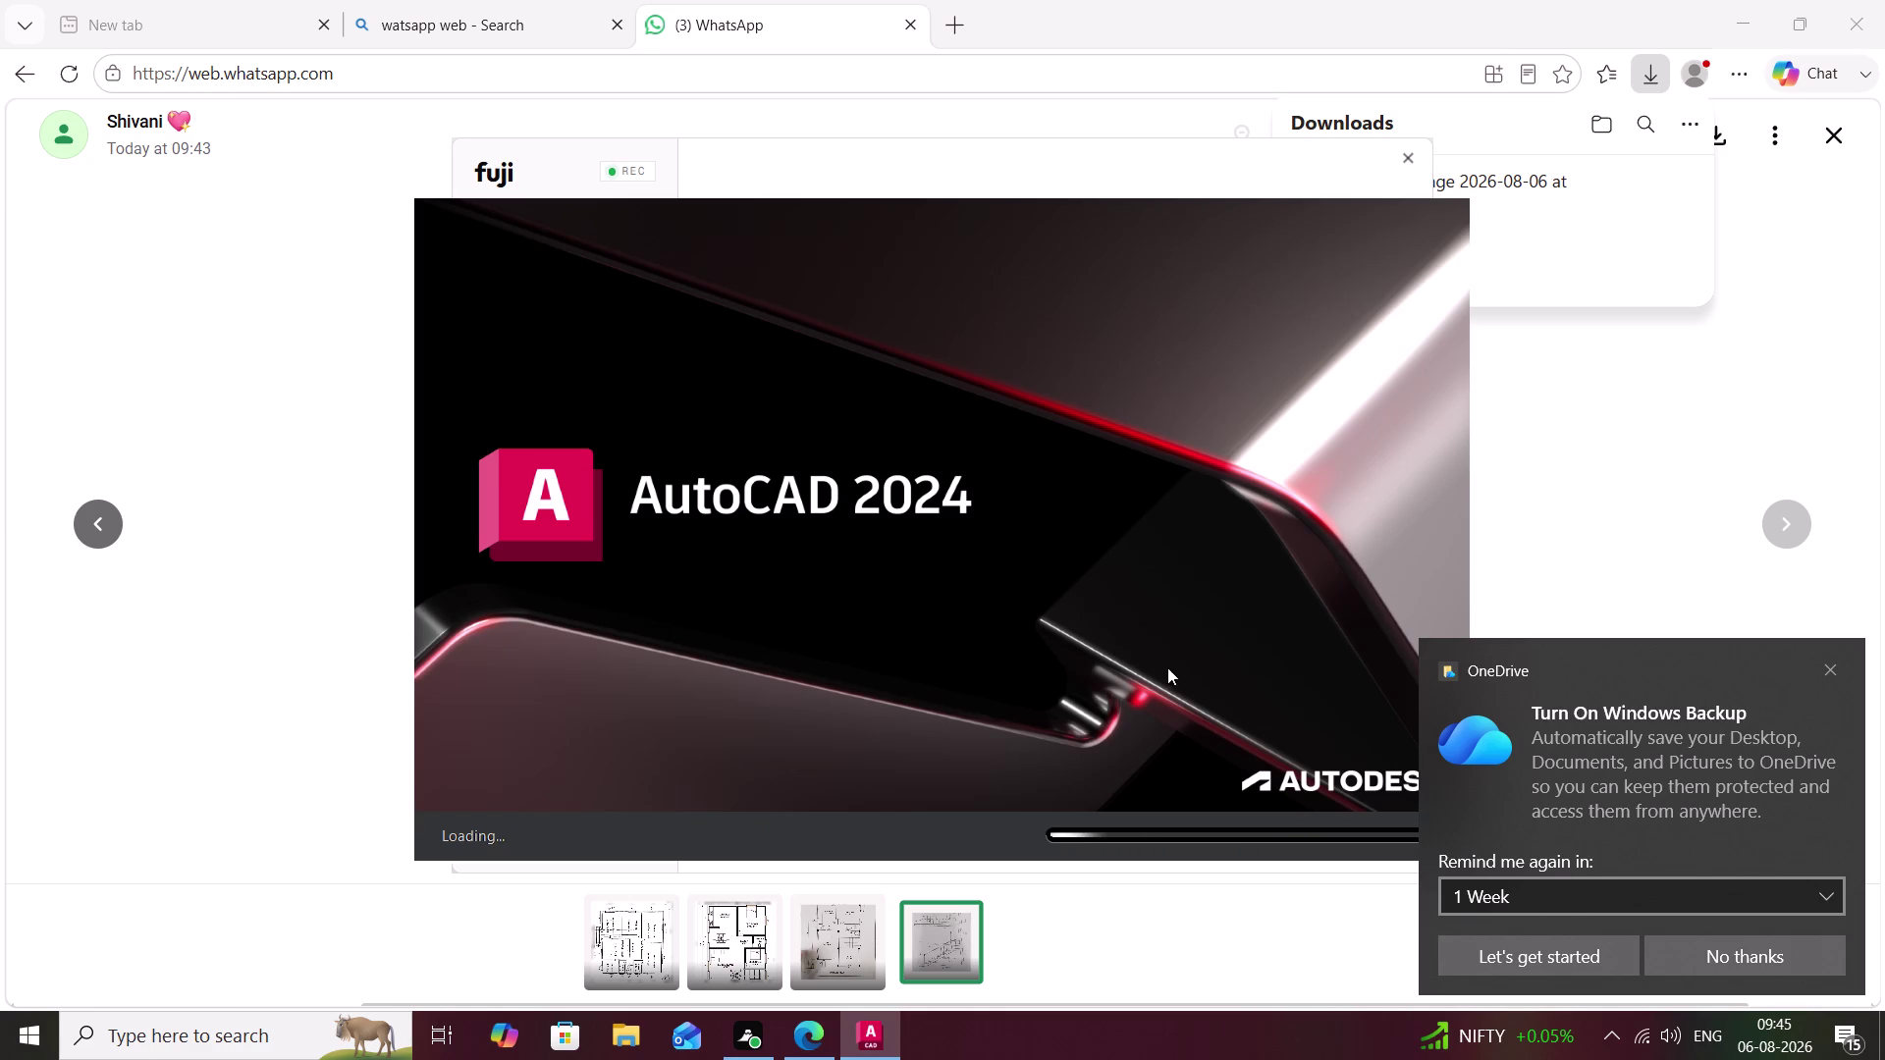
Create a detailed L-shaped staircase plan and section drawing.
Launch AutoCAD 2024 and start a new blank drawing from the Start page.
click(1830, 668)
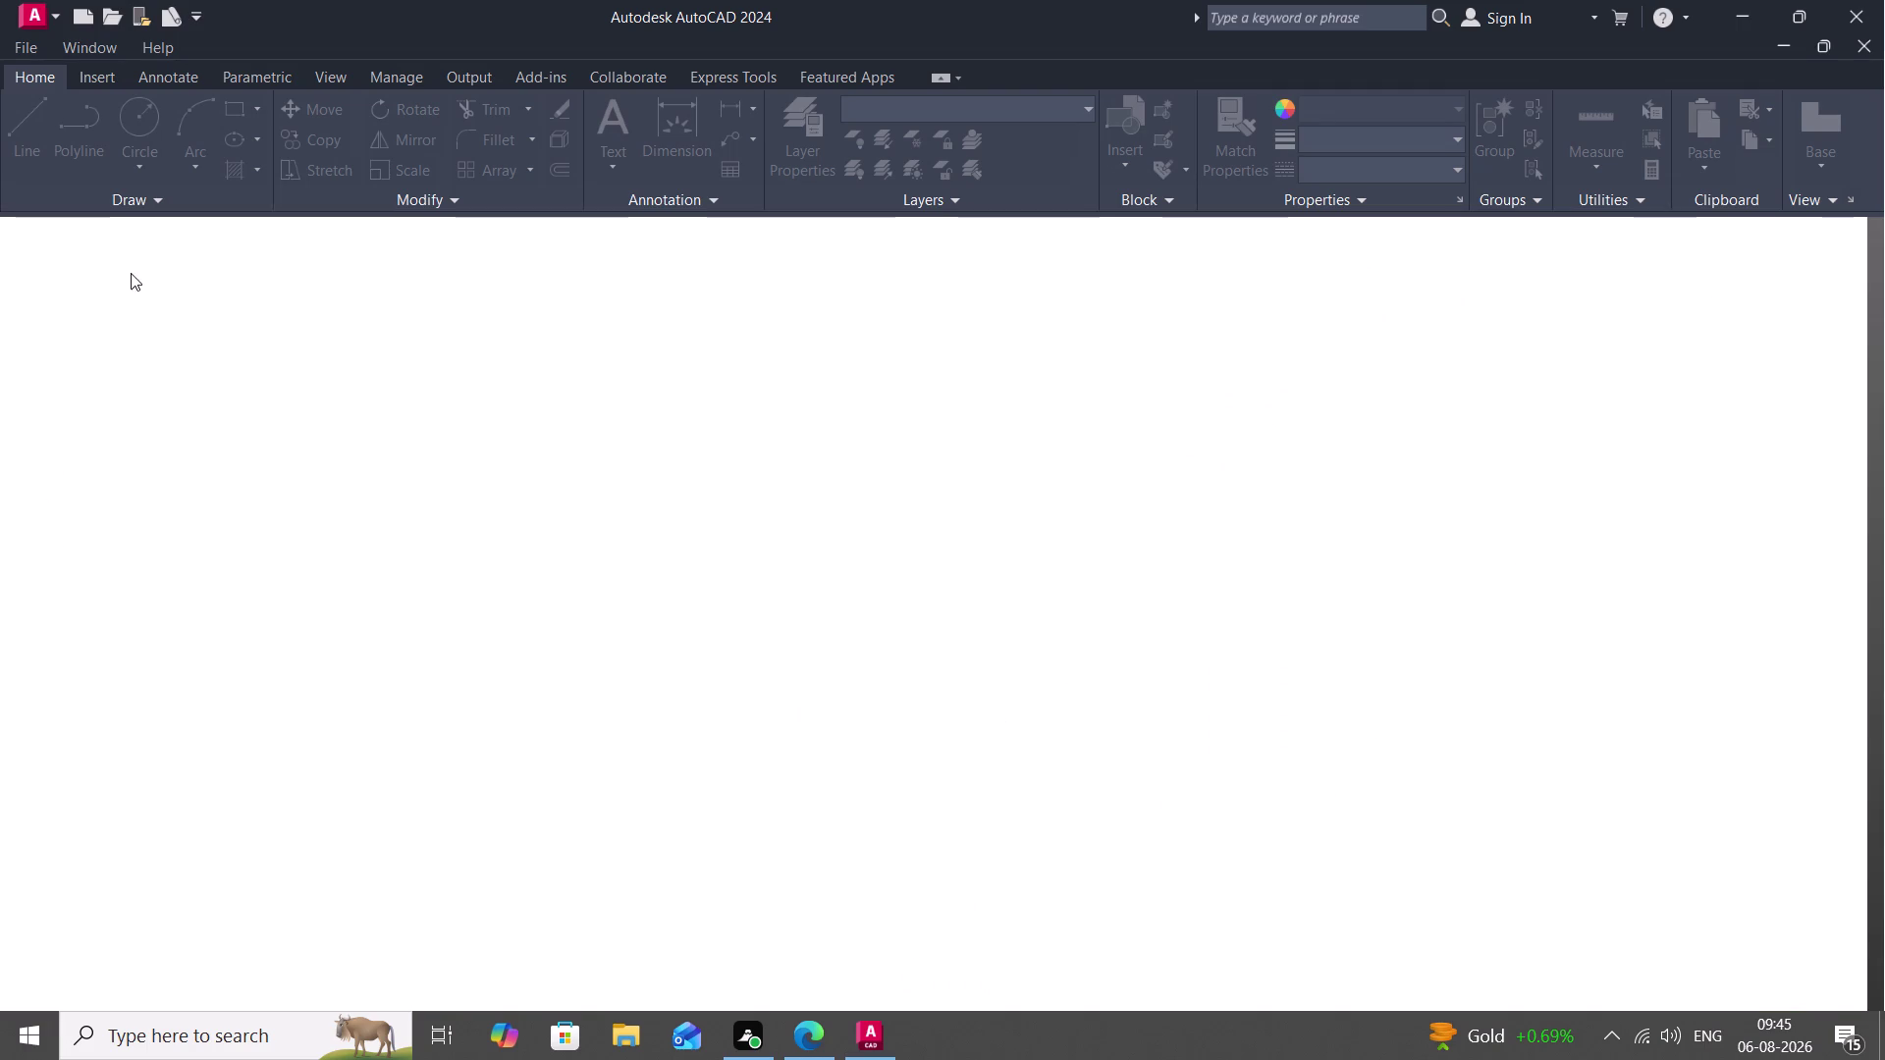
click(149, 194)
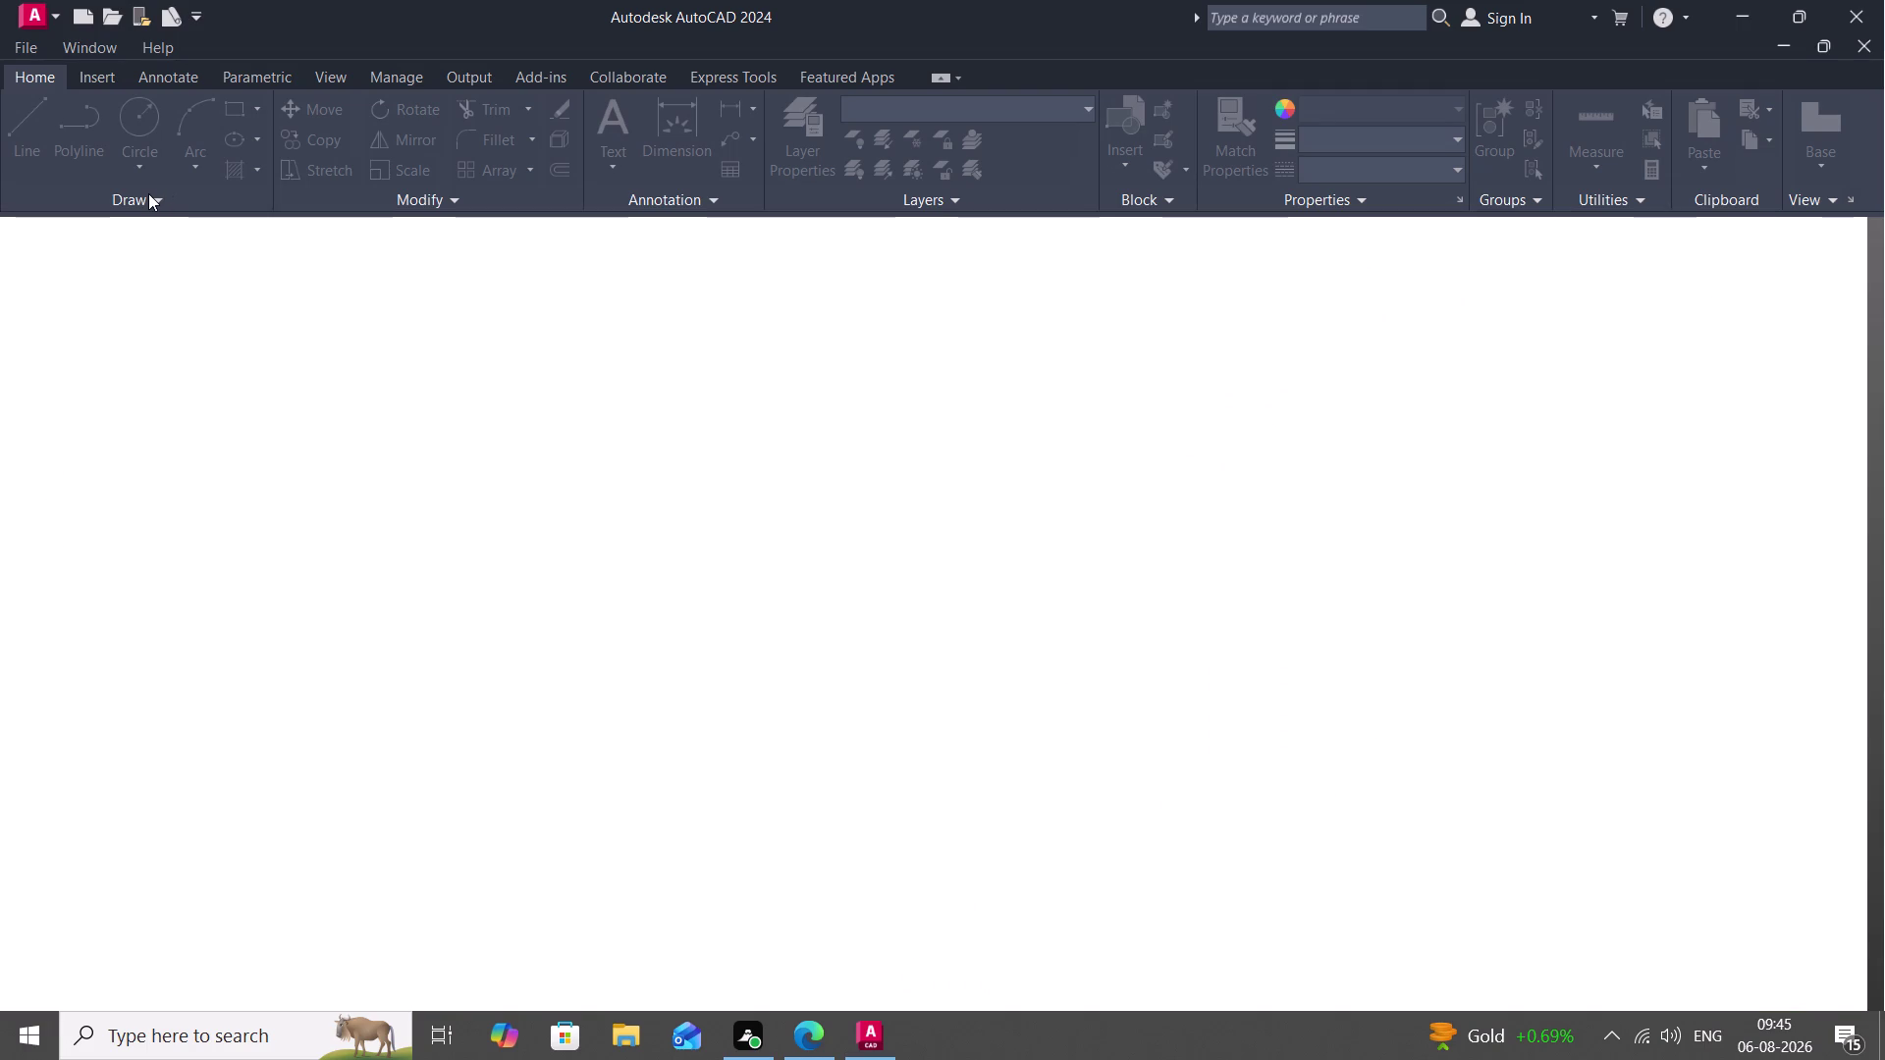
right_click(149, 193)
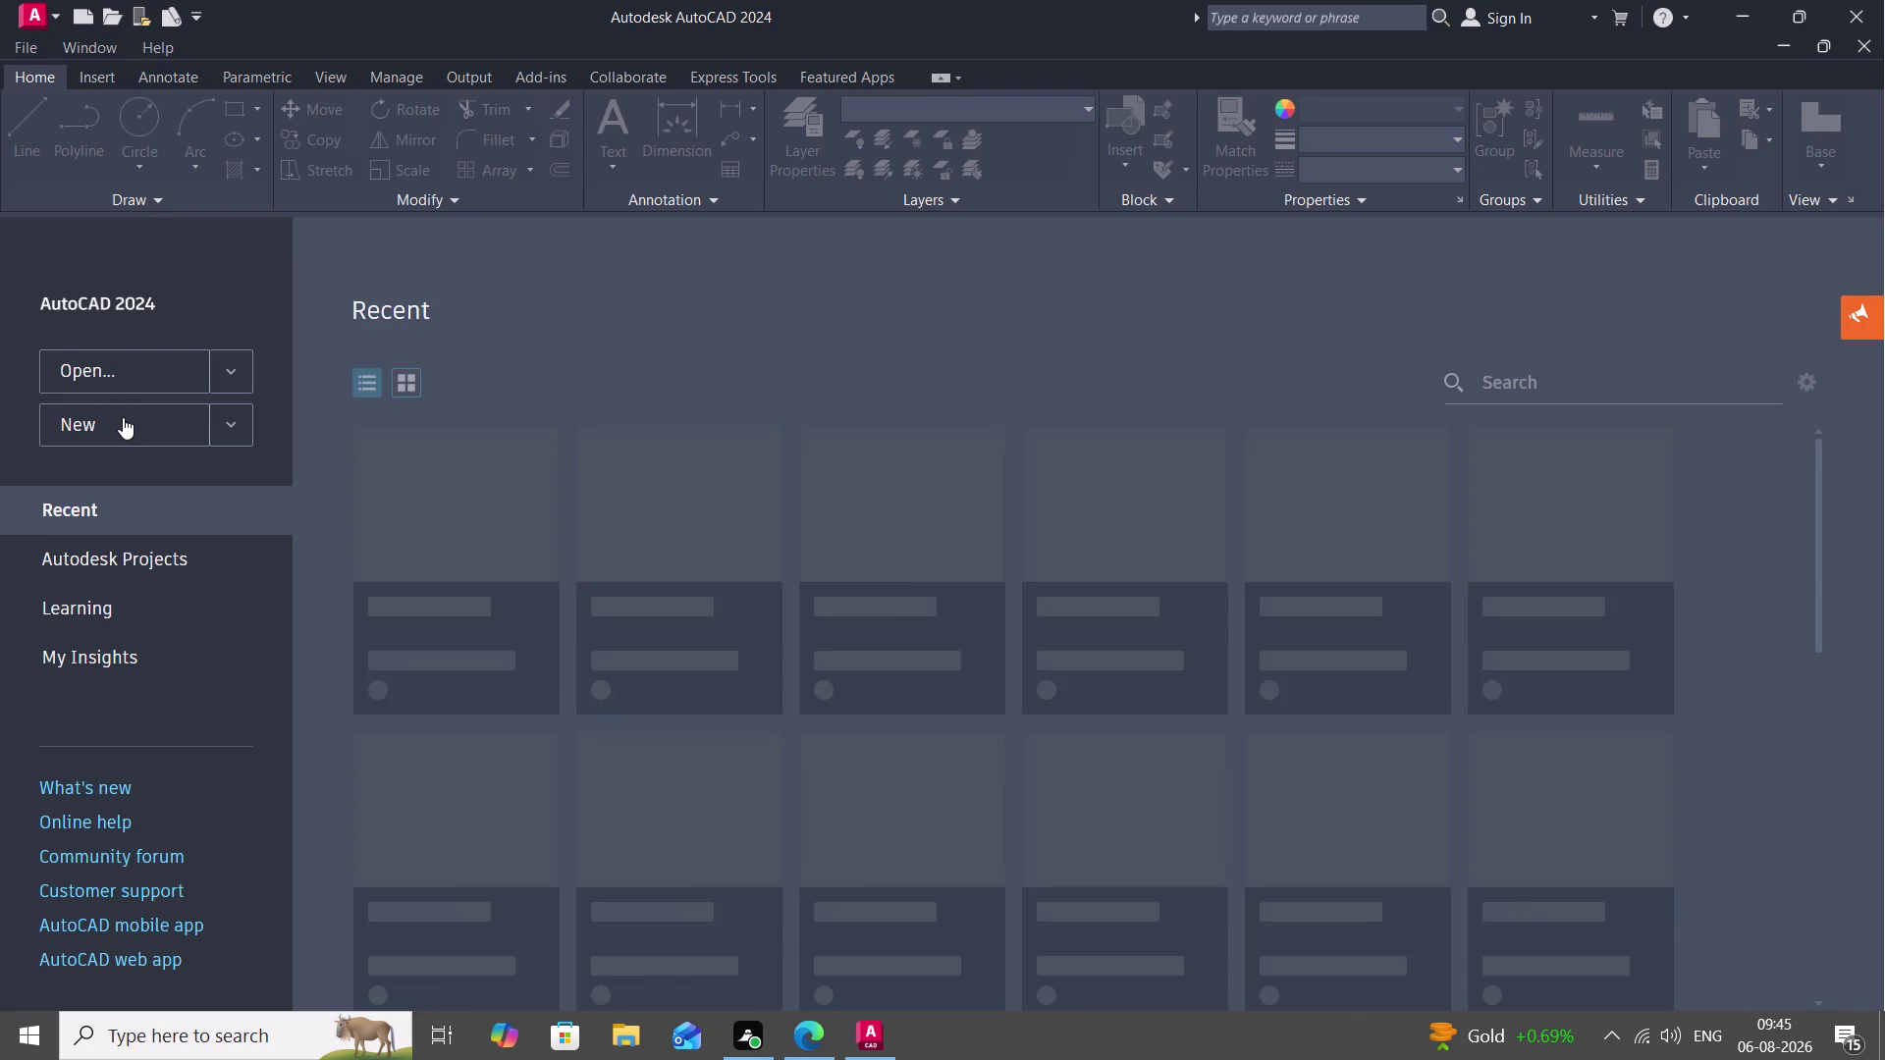
click(123, 417)
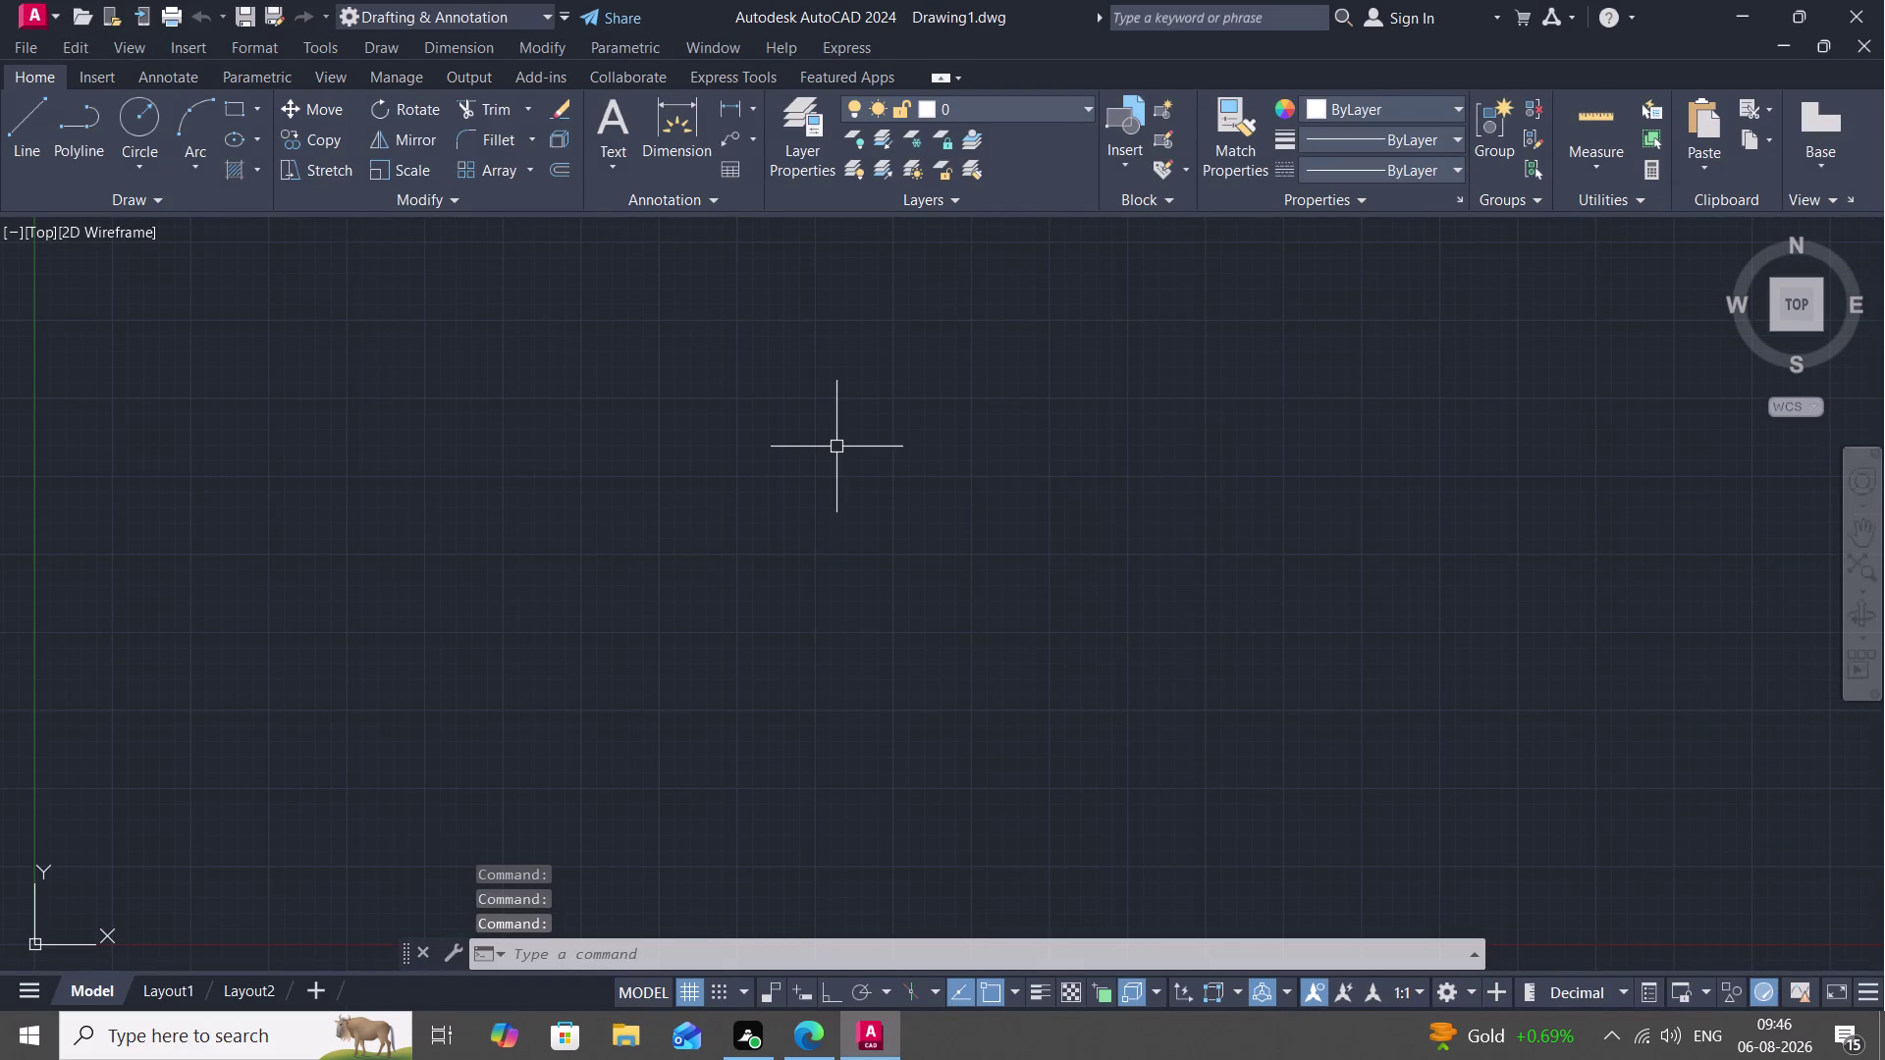
Run the UN command to bring up Drawing Units for Drawing1.
text(U)
text(N)
key(space)
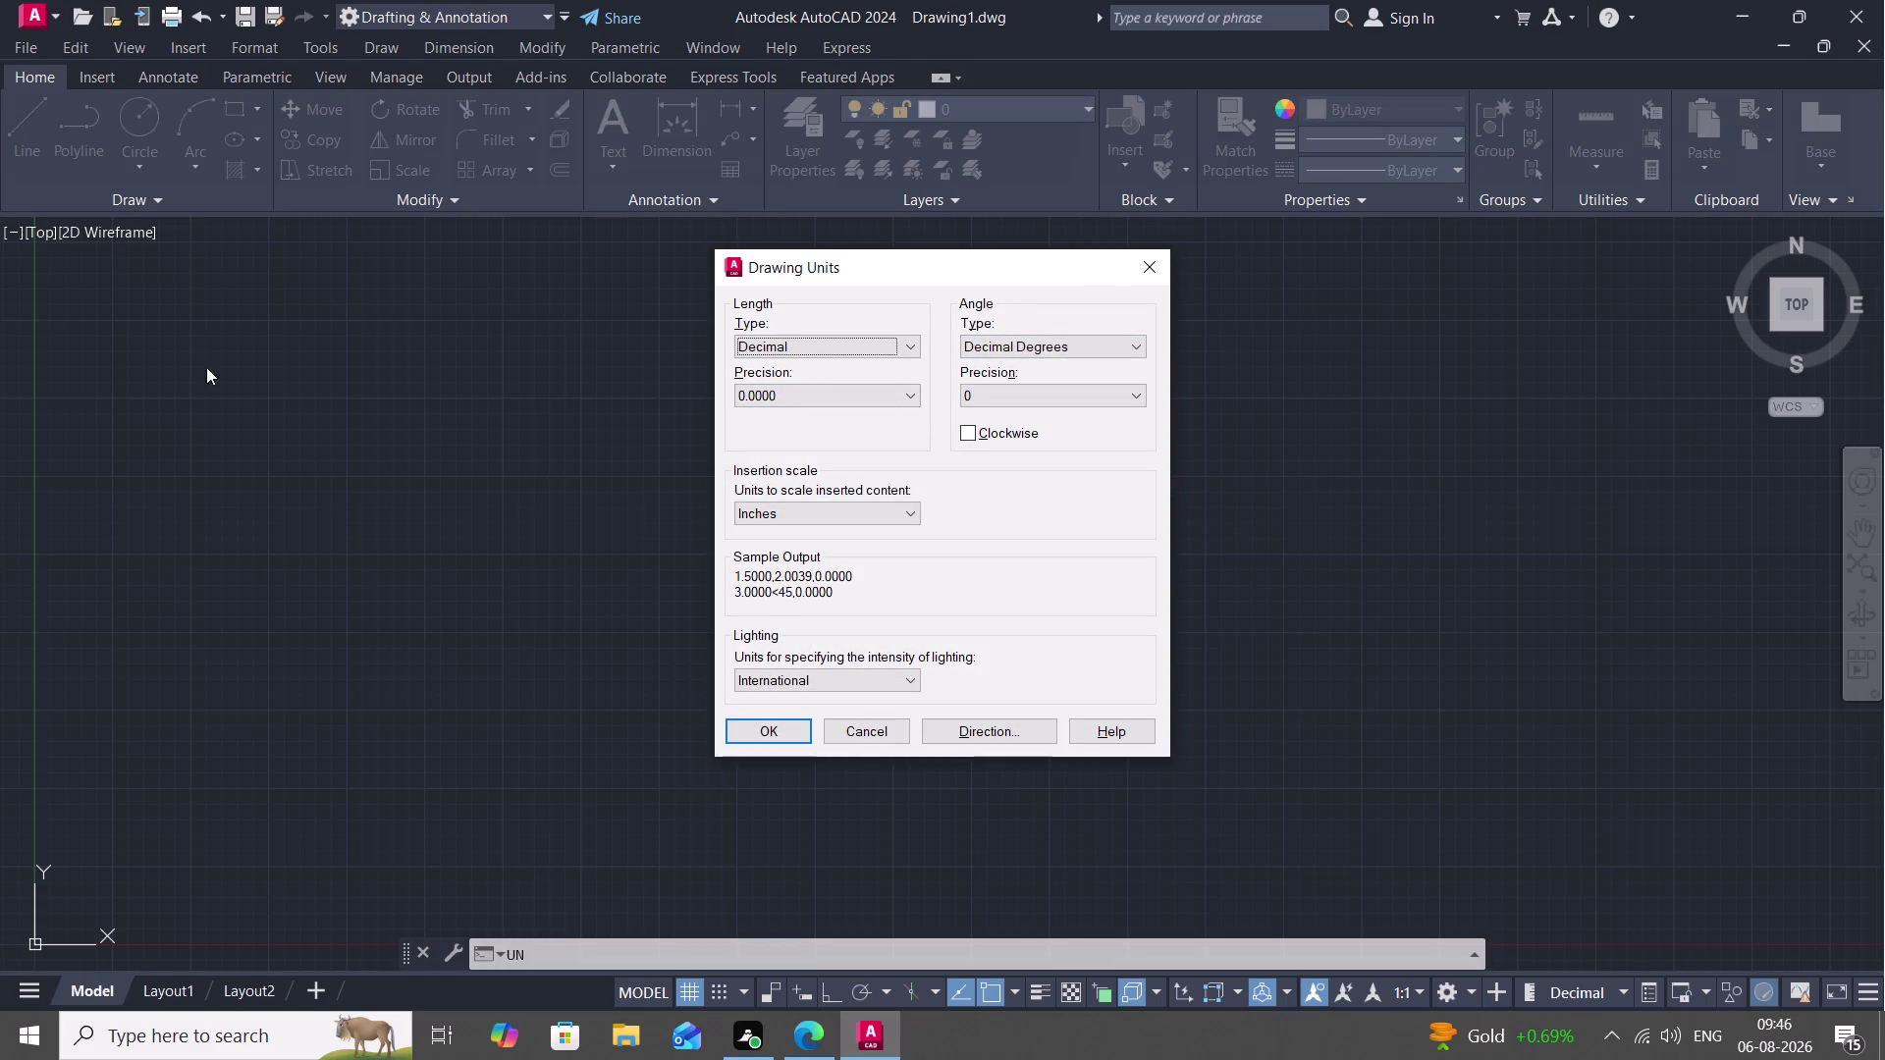
Set Drawing1's length type to Engineering with 0'-0.00" precision.
click(880, 343)
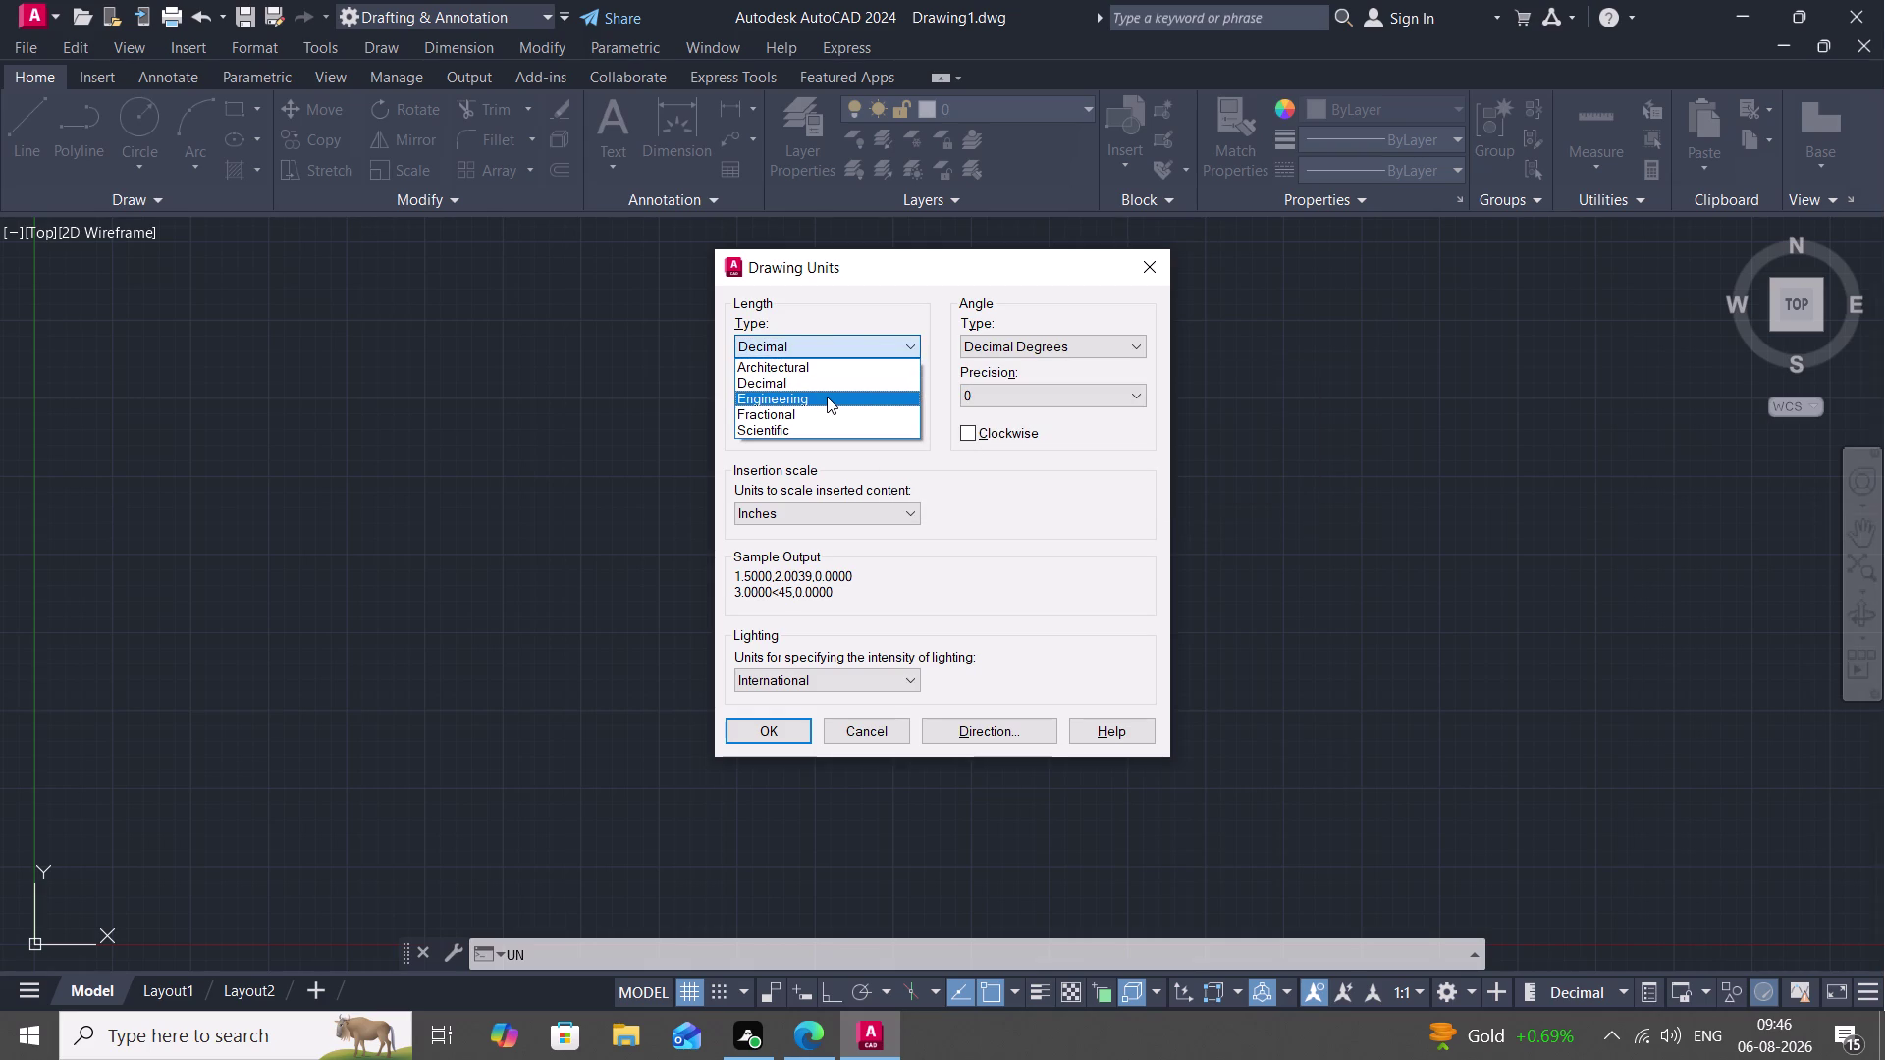
click(827, 397)
click(845, 391)
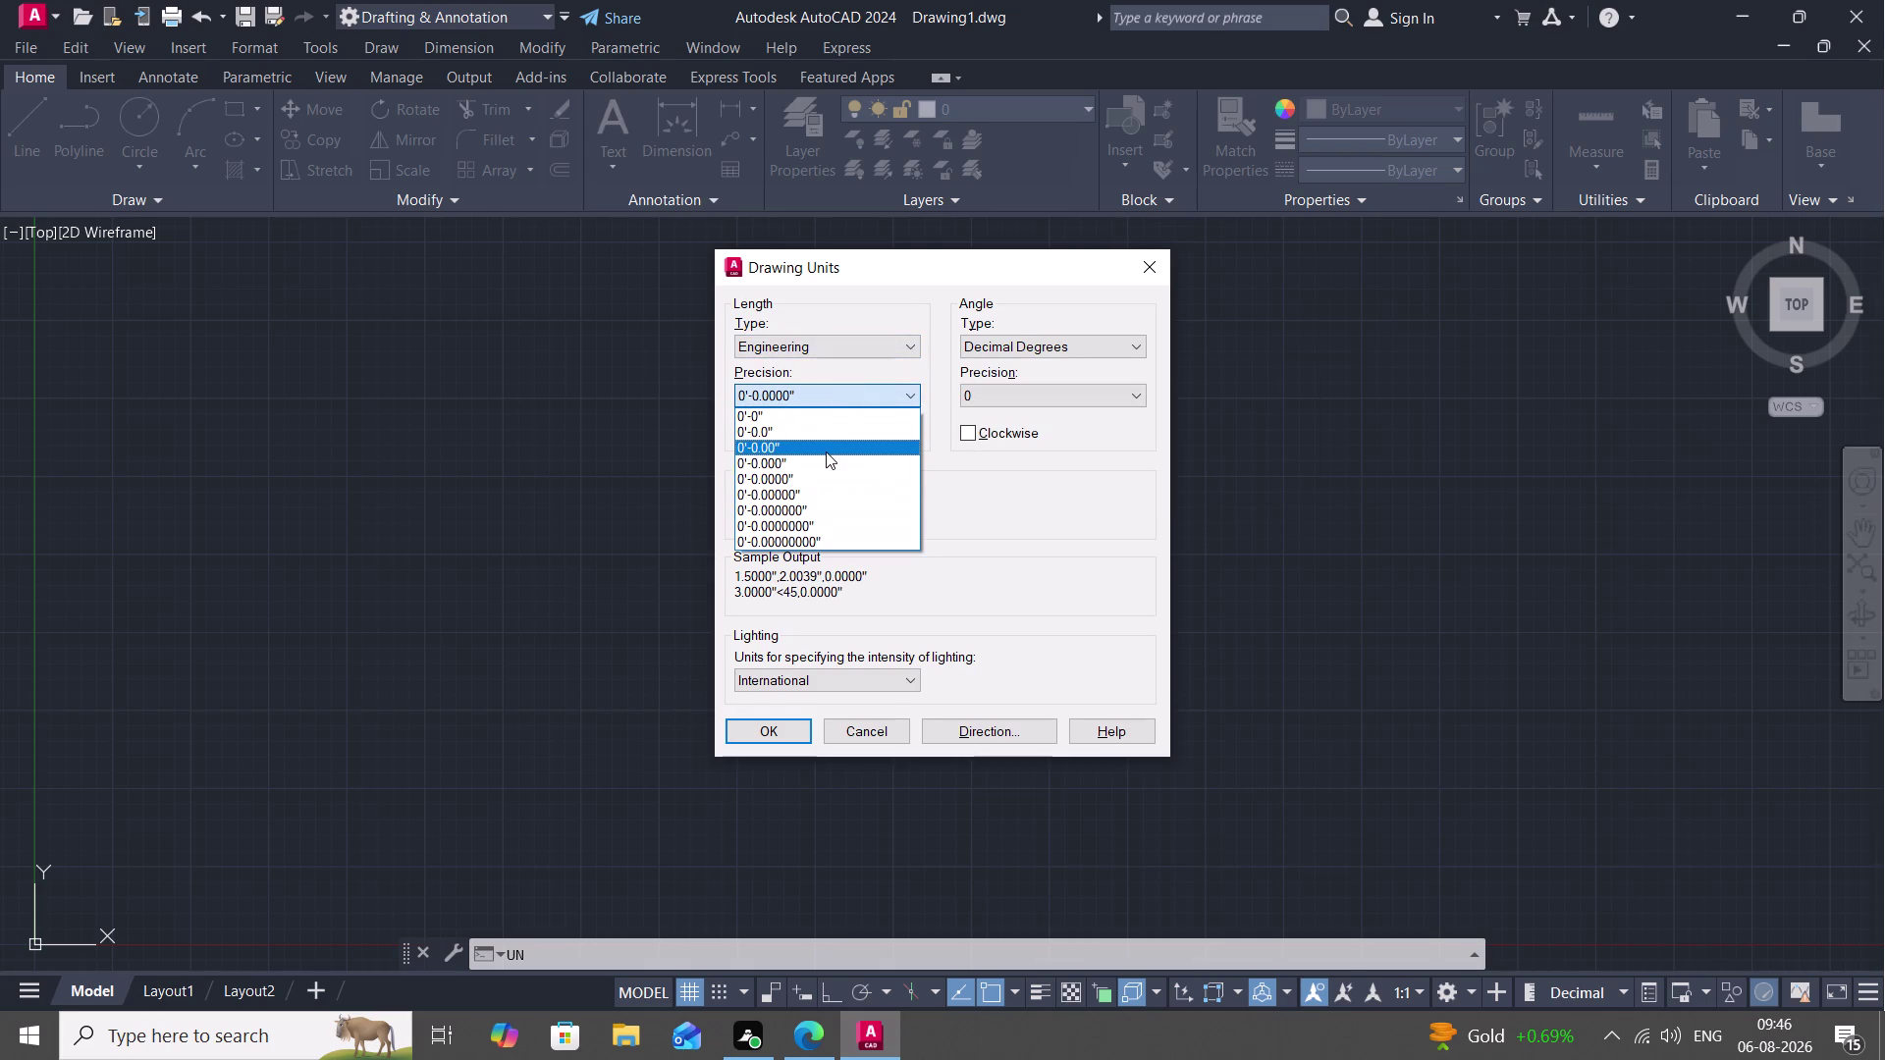
click(826, 449)
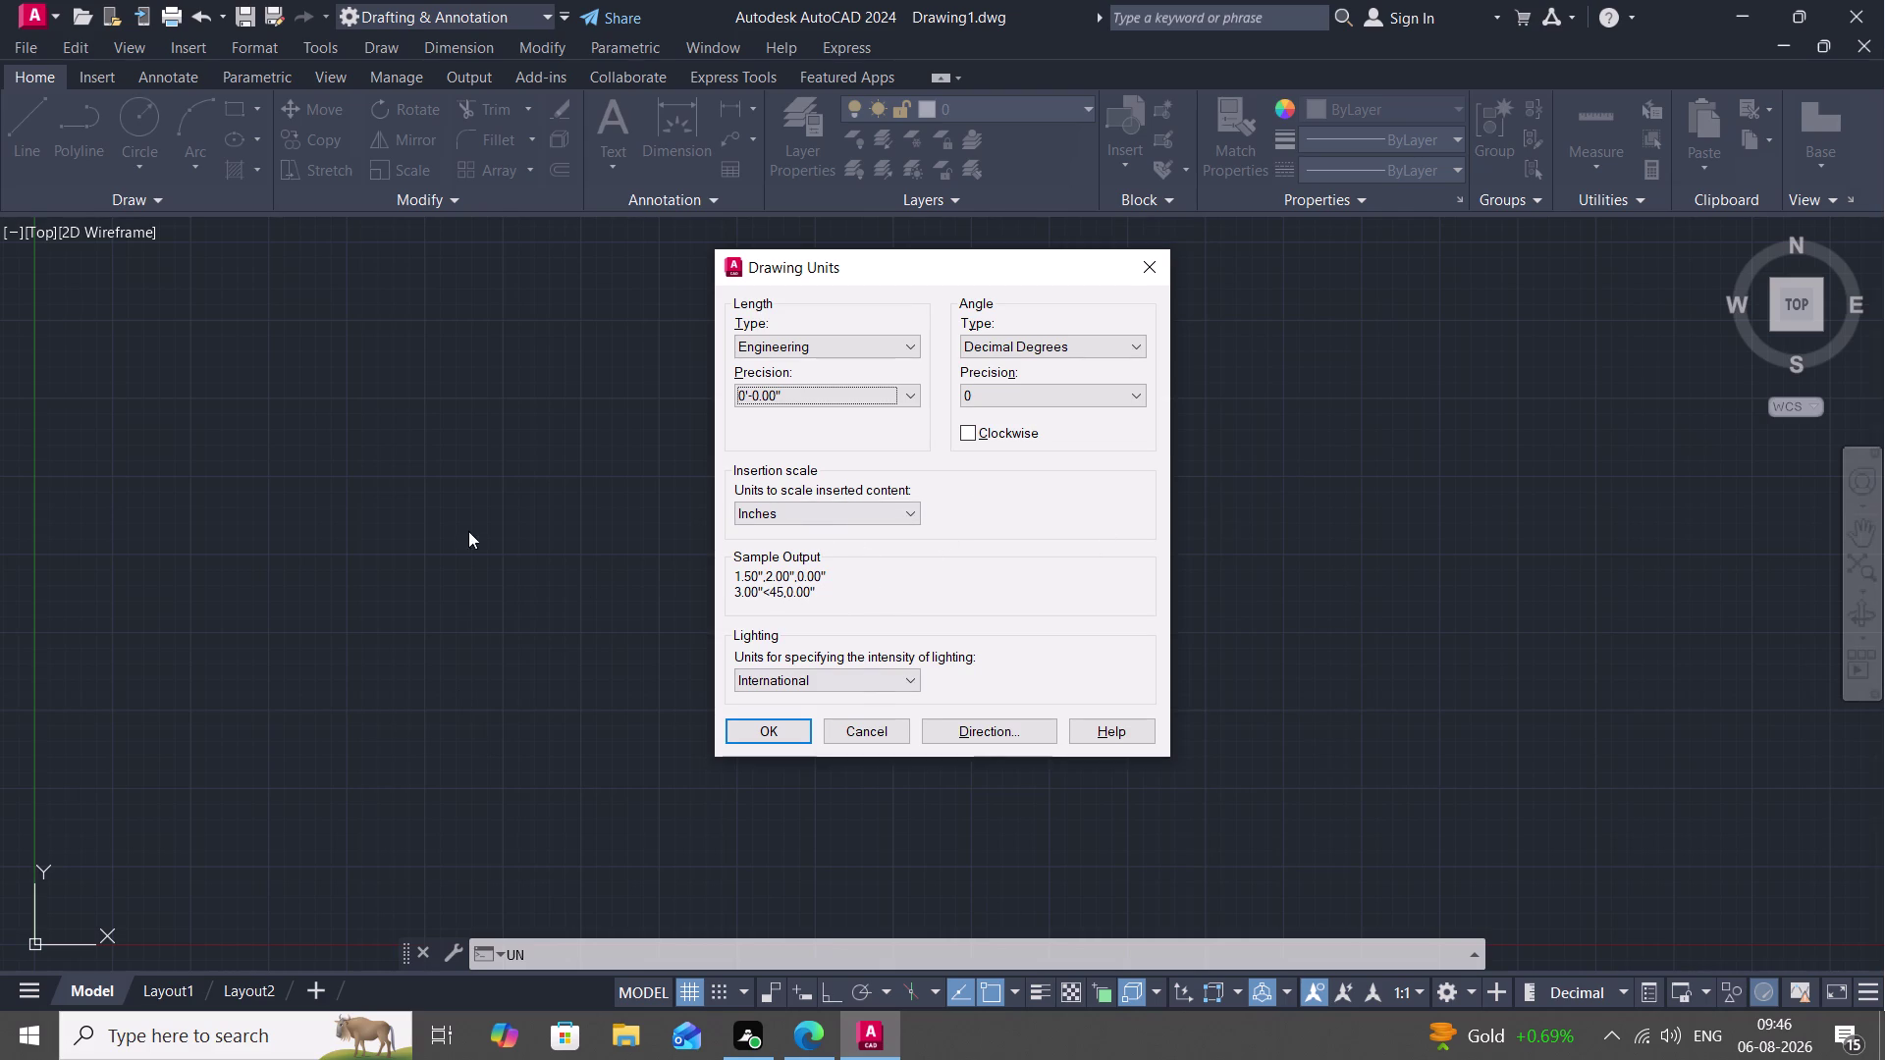
click(754, 732)
text(D)
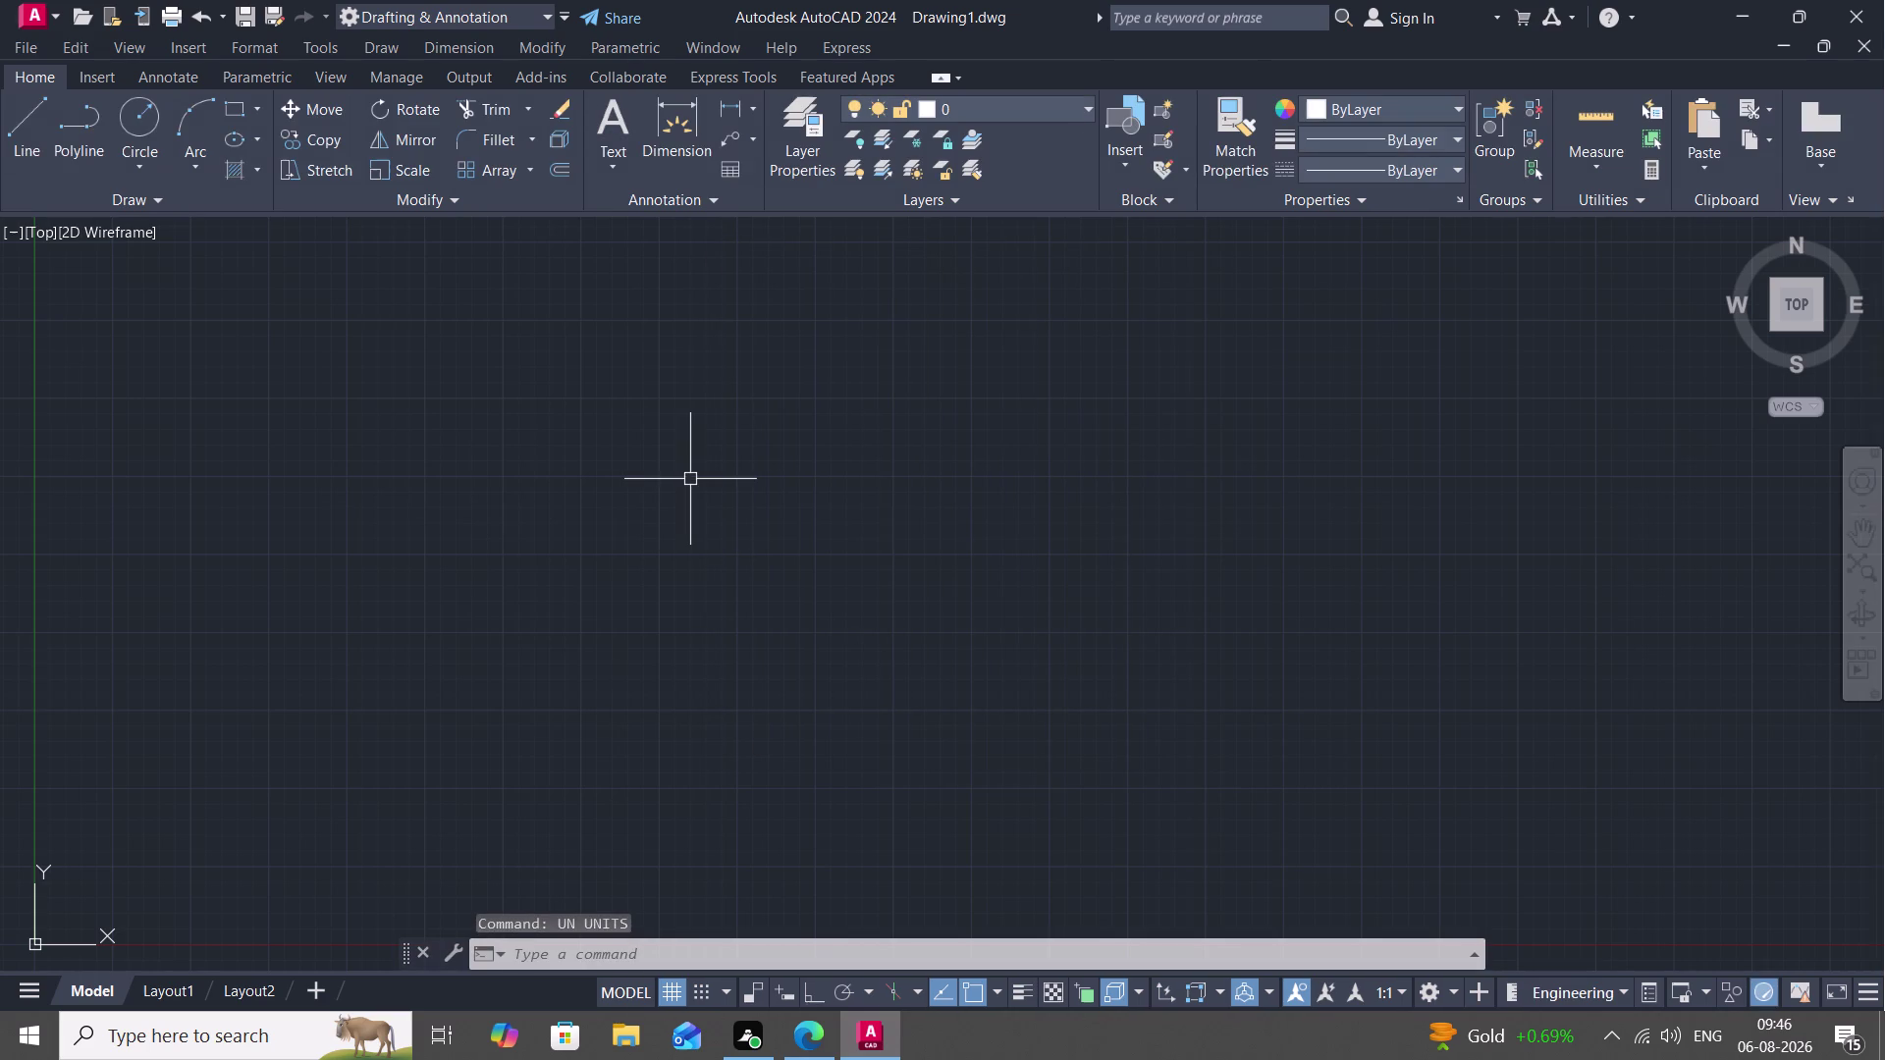
key(space)
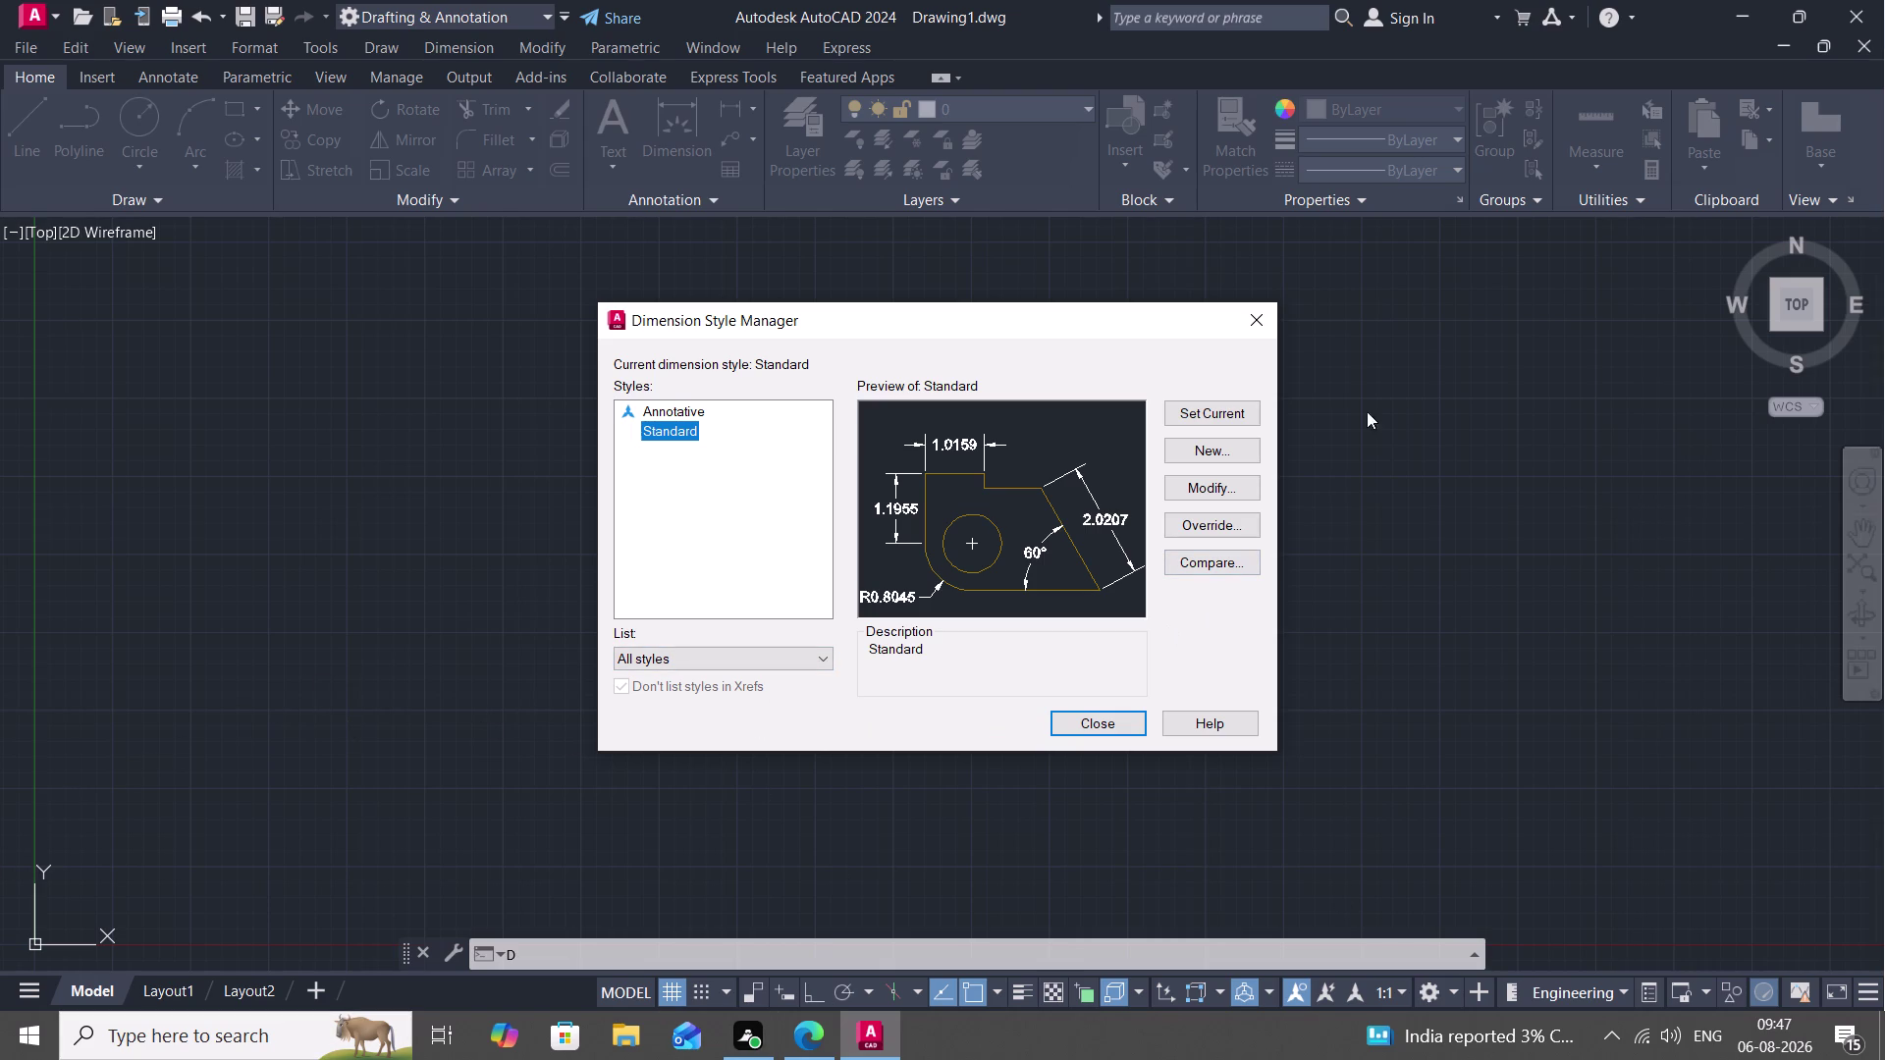
Give the Standard dimension style Engineering primary units at 0'-0.00" precision, then close the manager.
click(1231, 488)
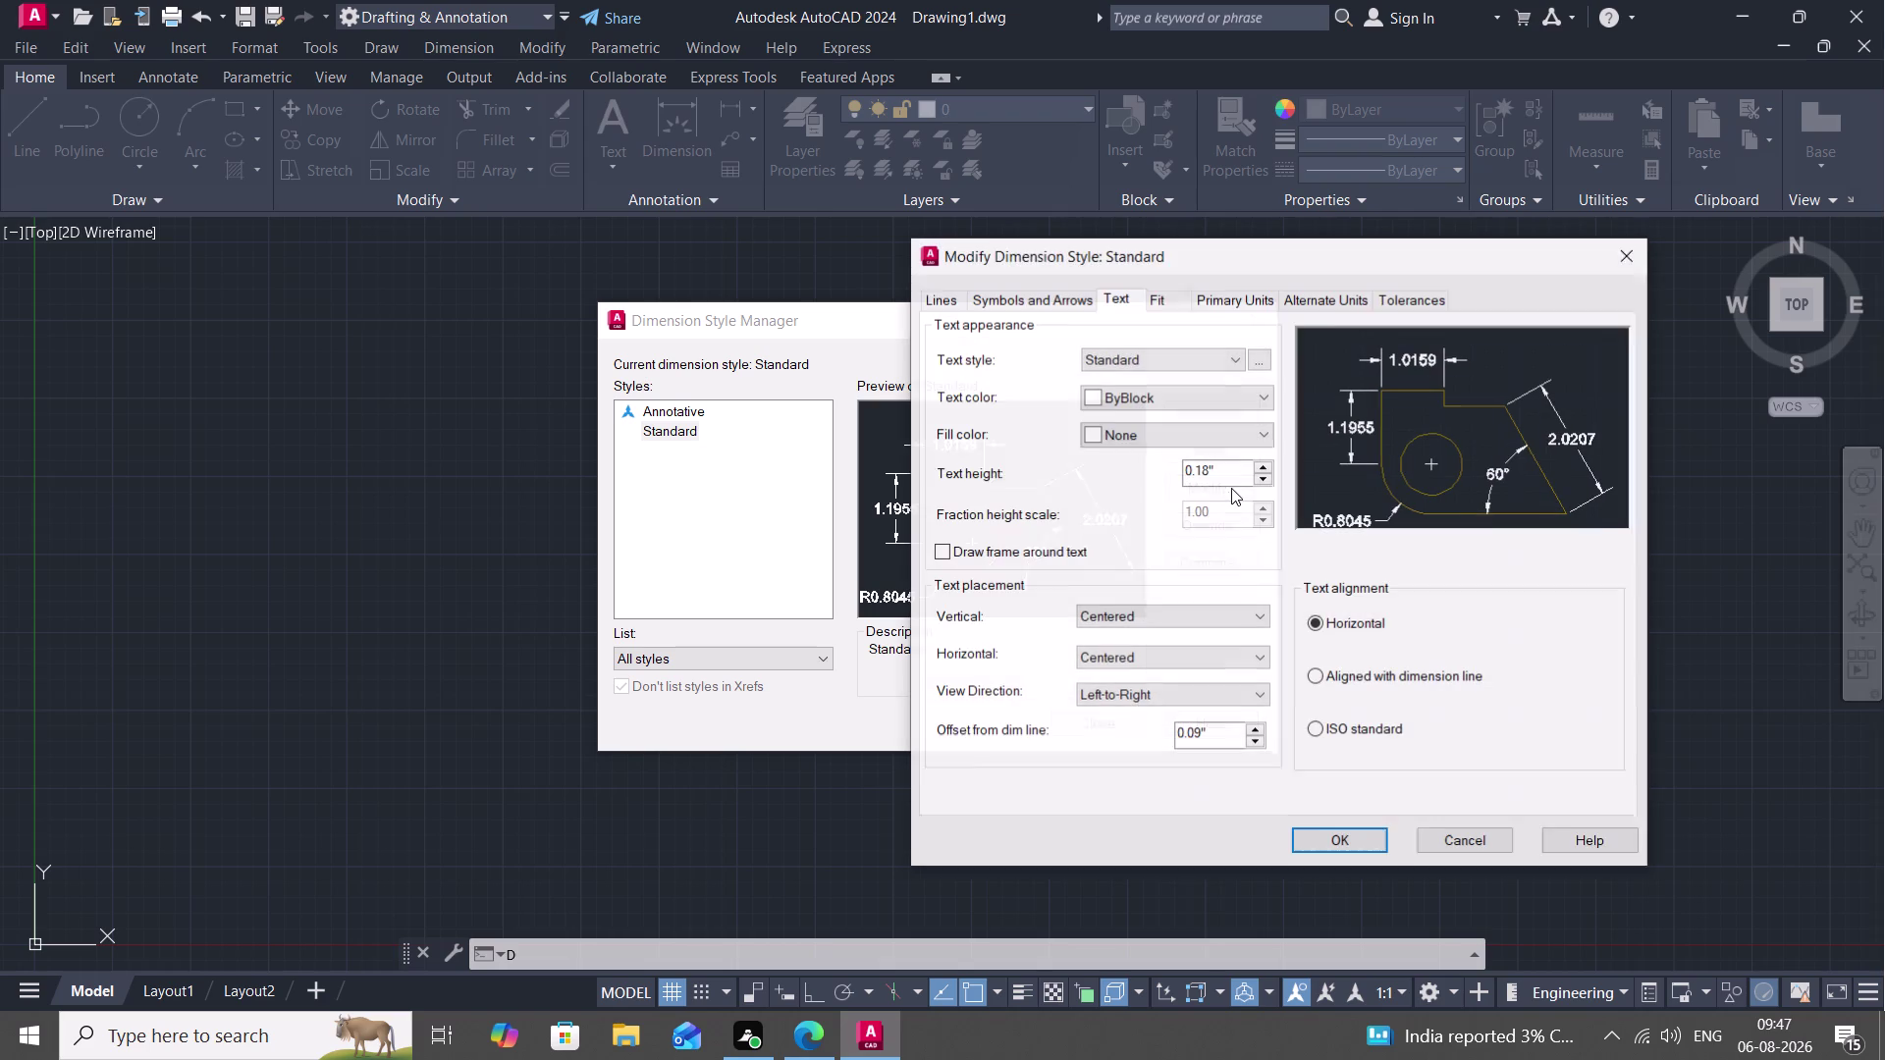
click(1217, 350)
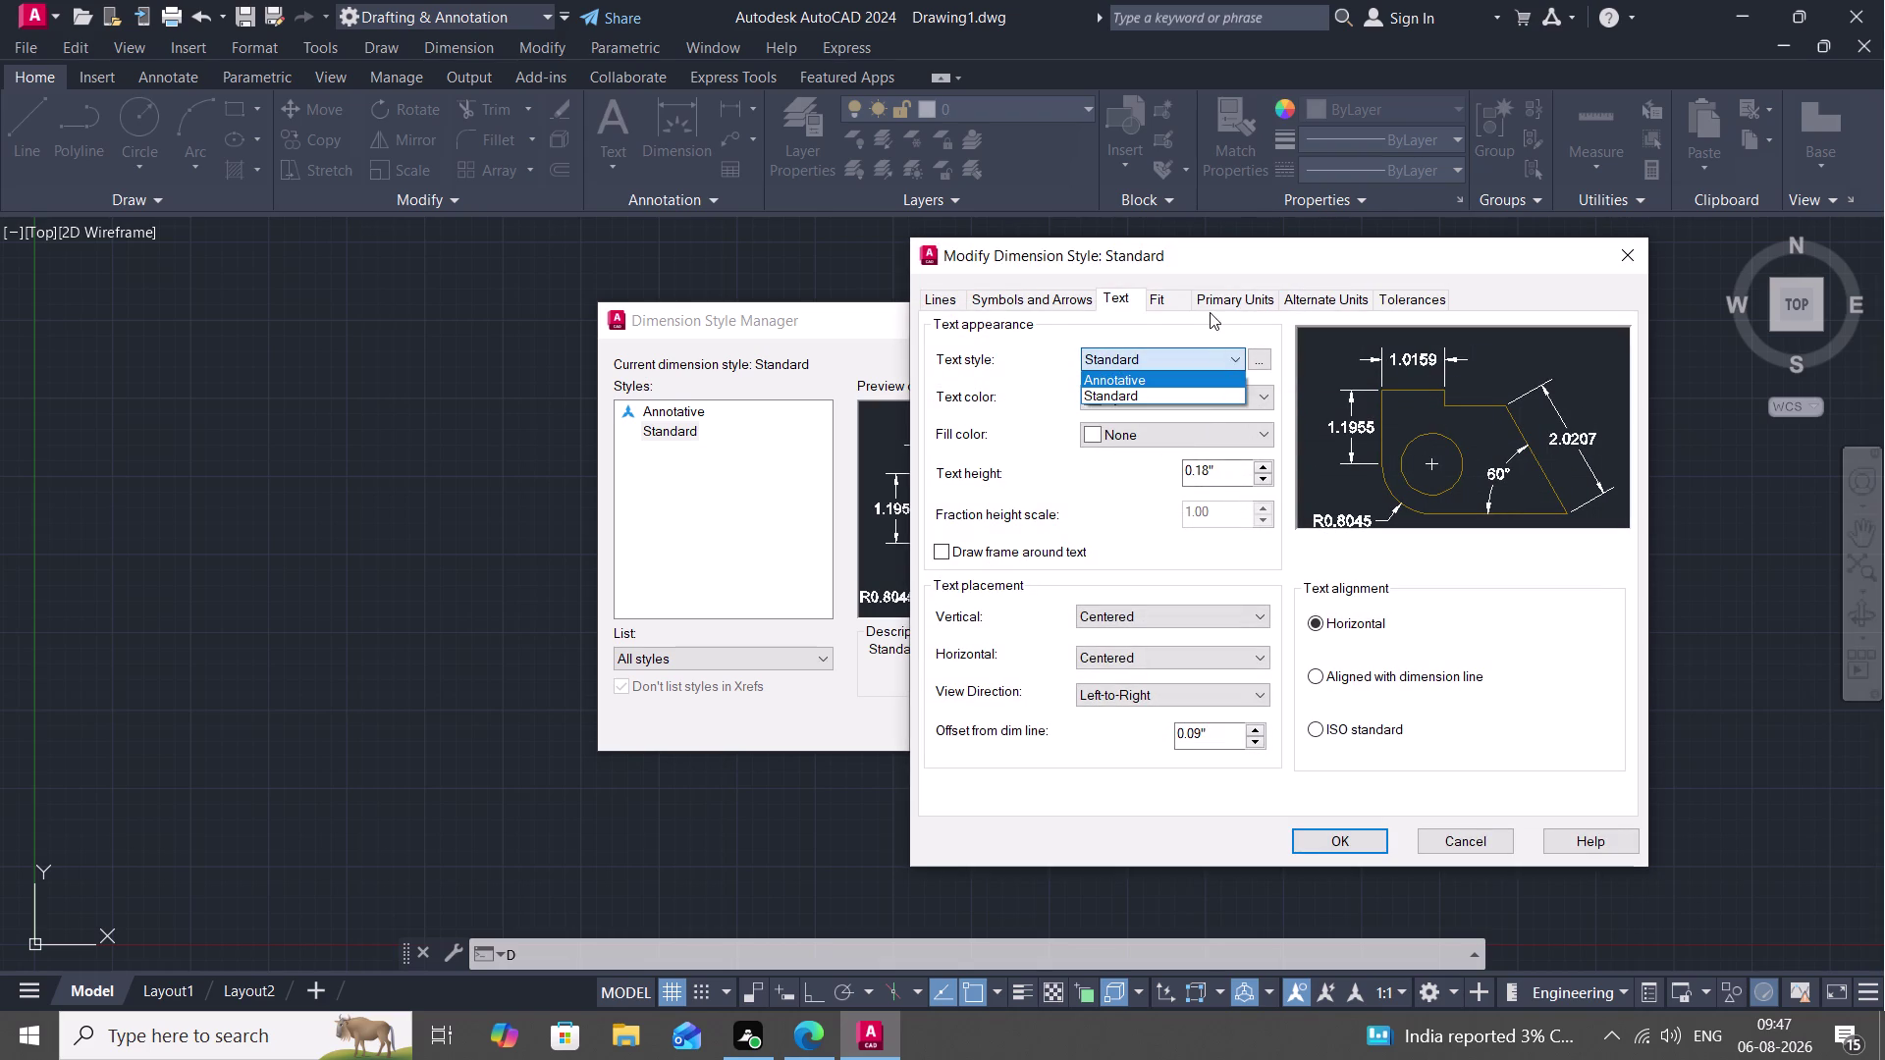
click(1256, 297)
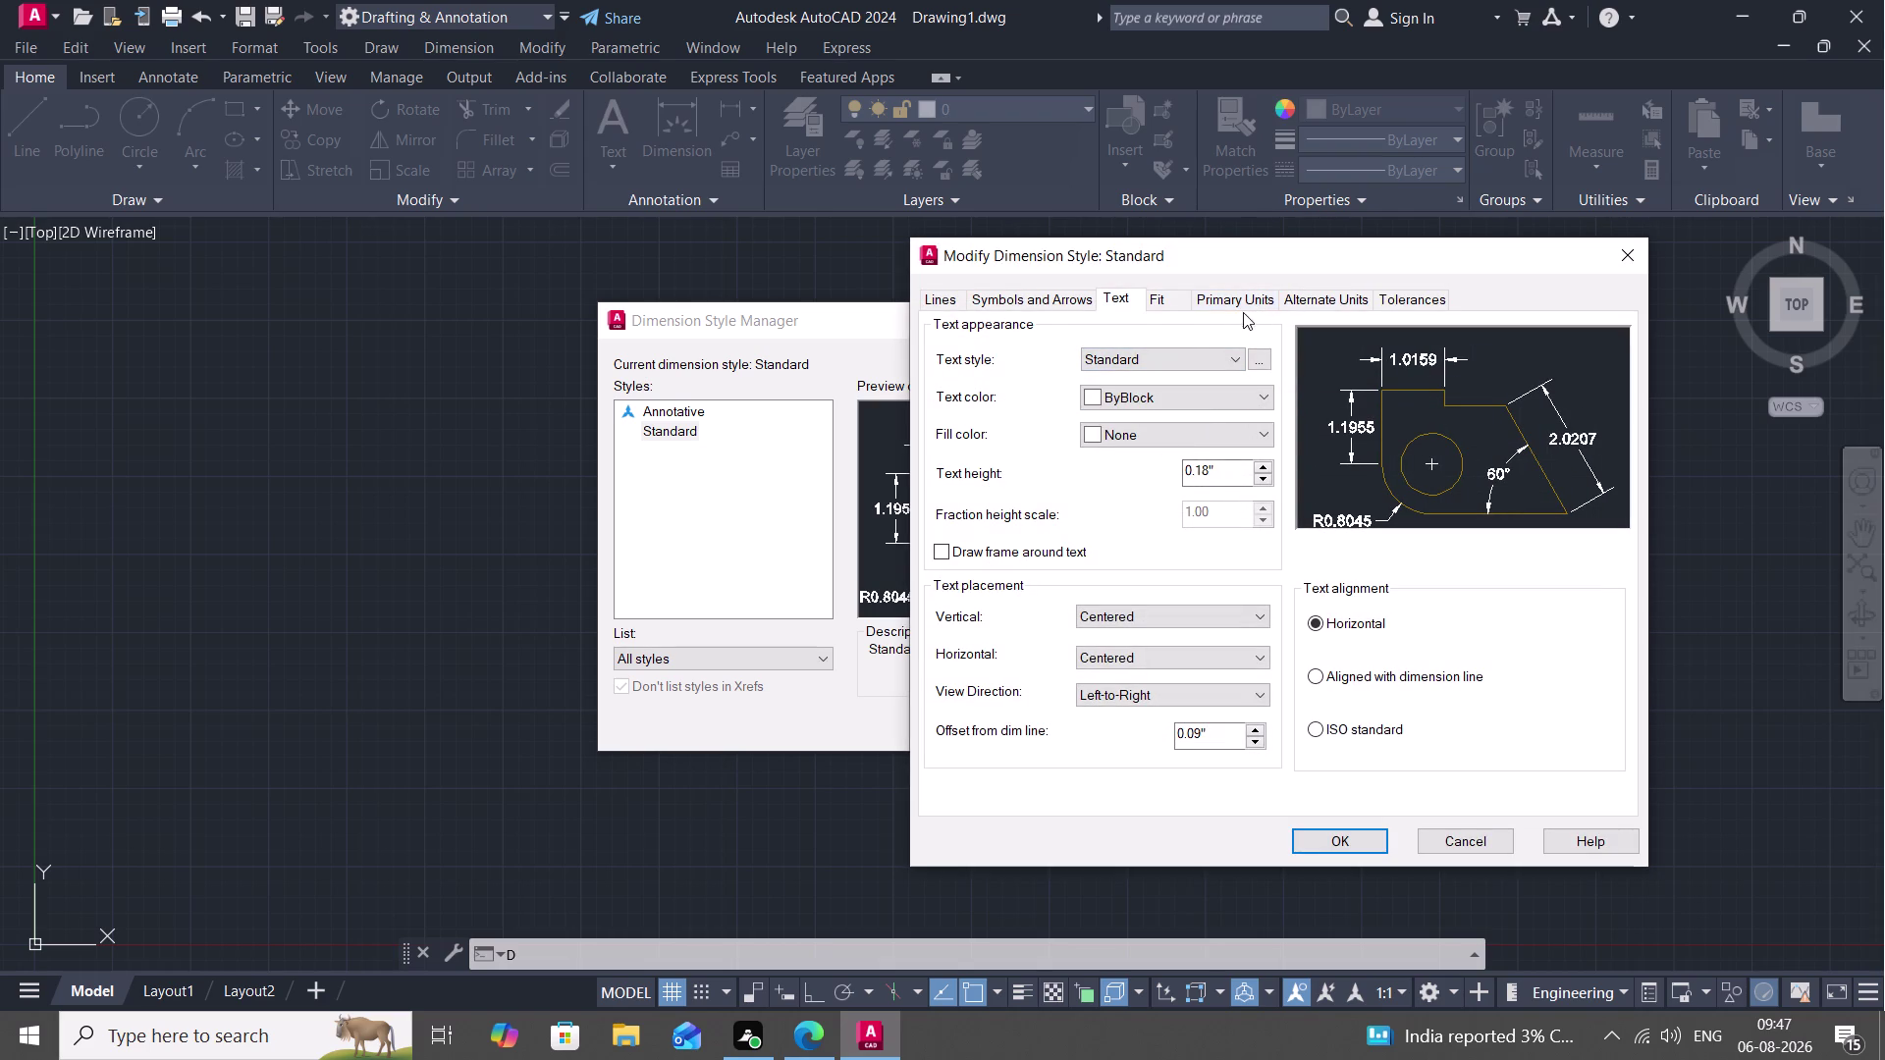
click(1233, 302)
click(1192, 350)
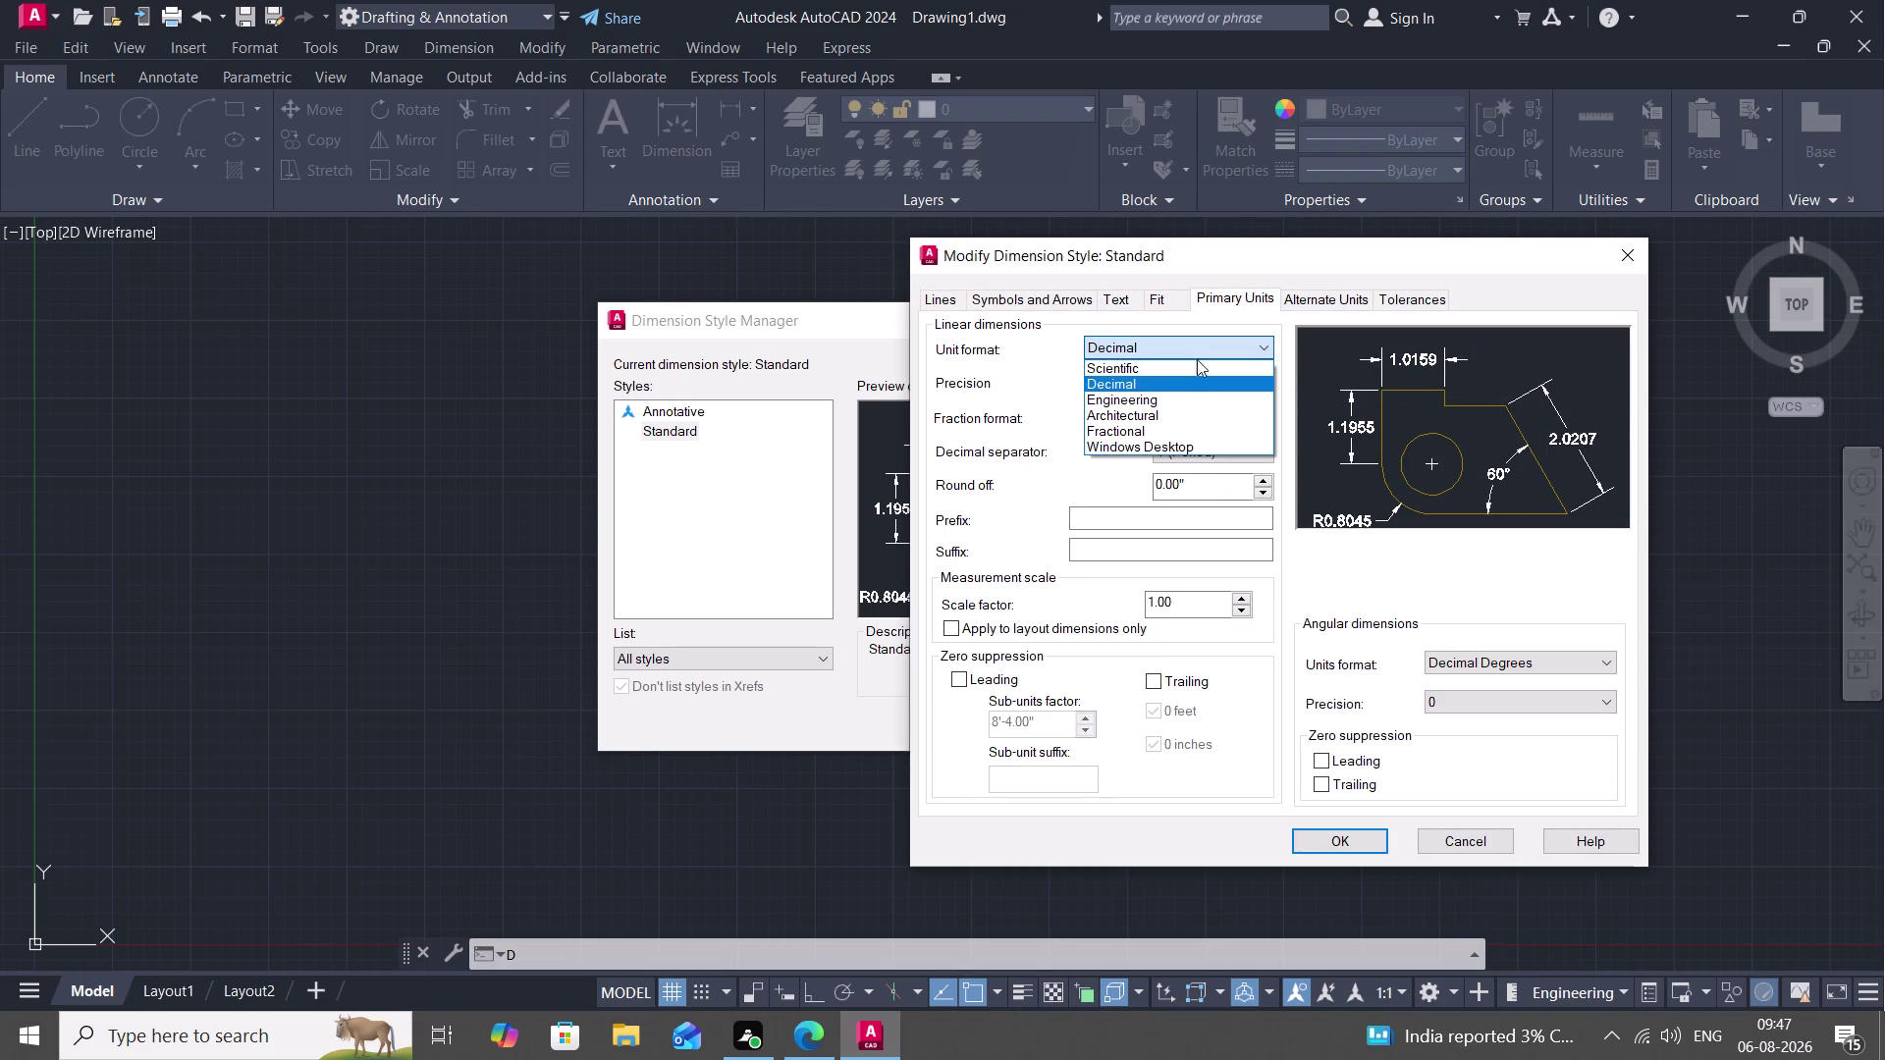
click(1188, 400)
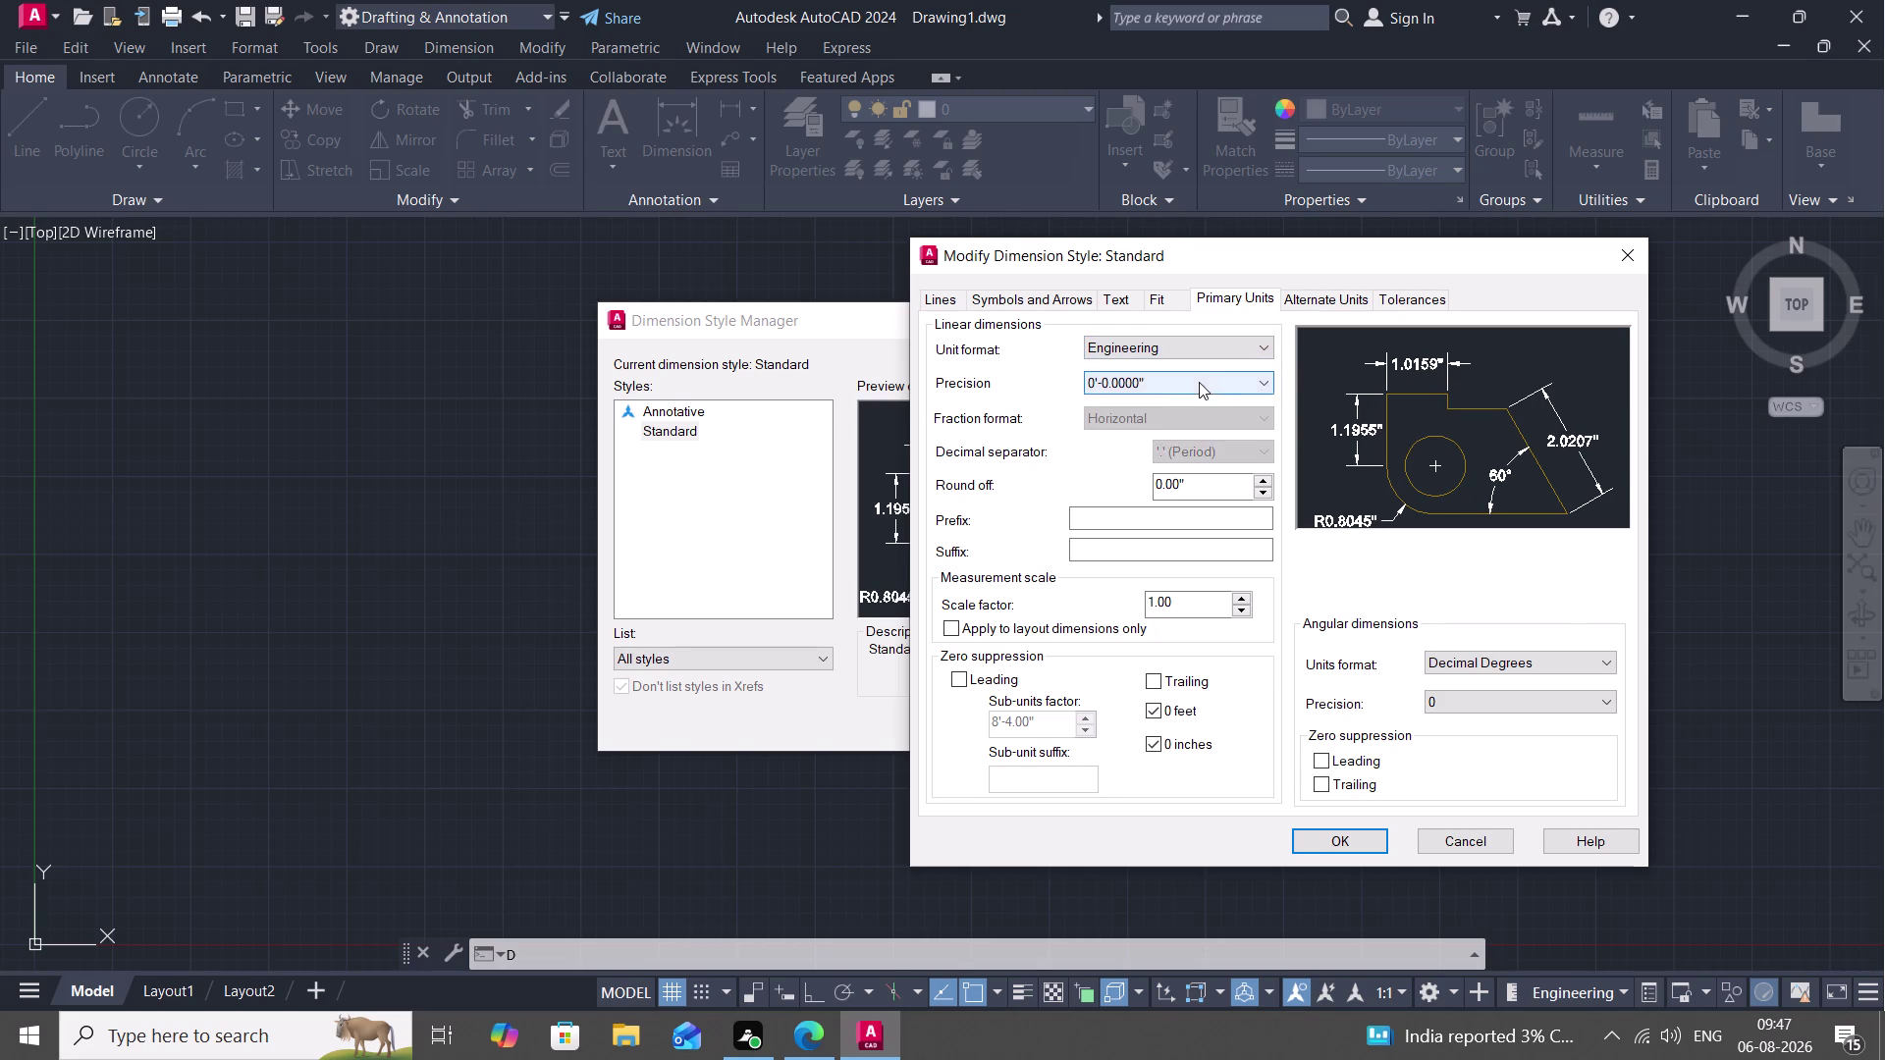
click(1197, 381)
click(1187, 430)
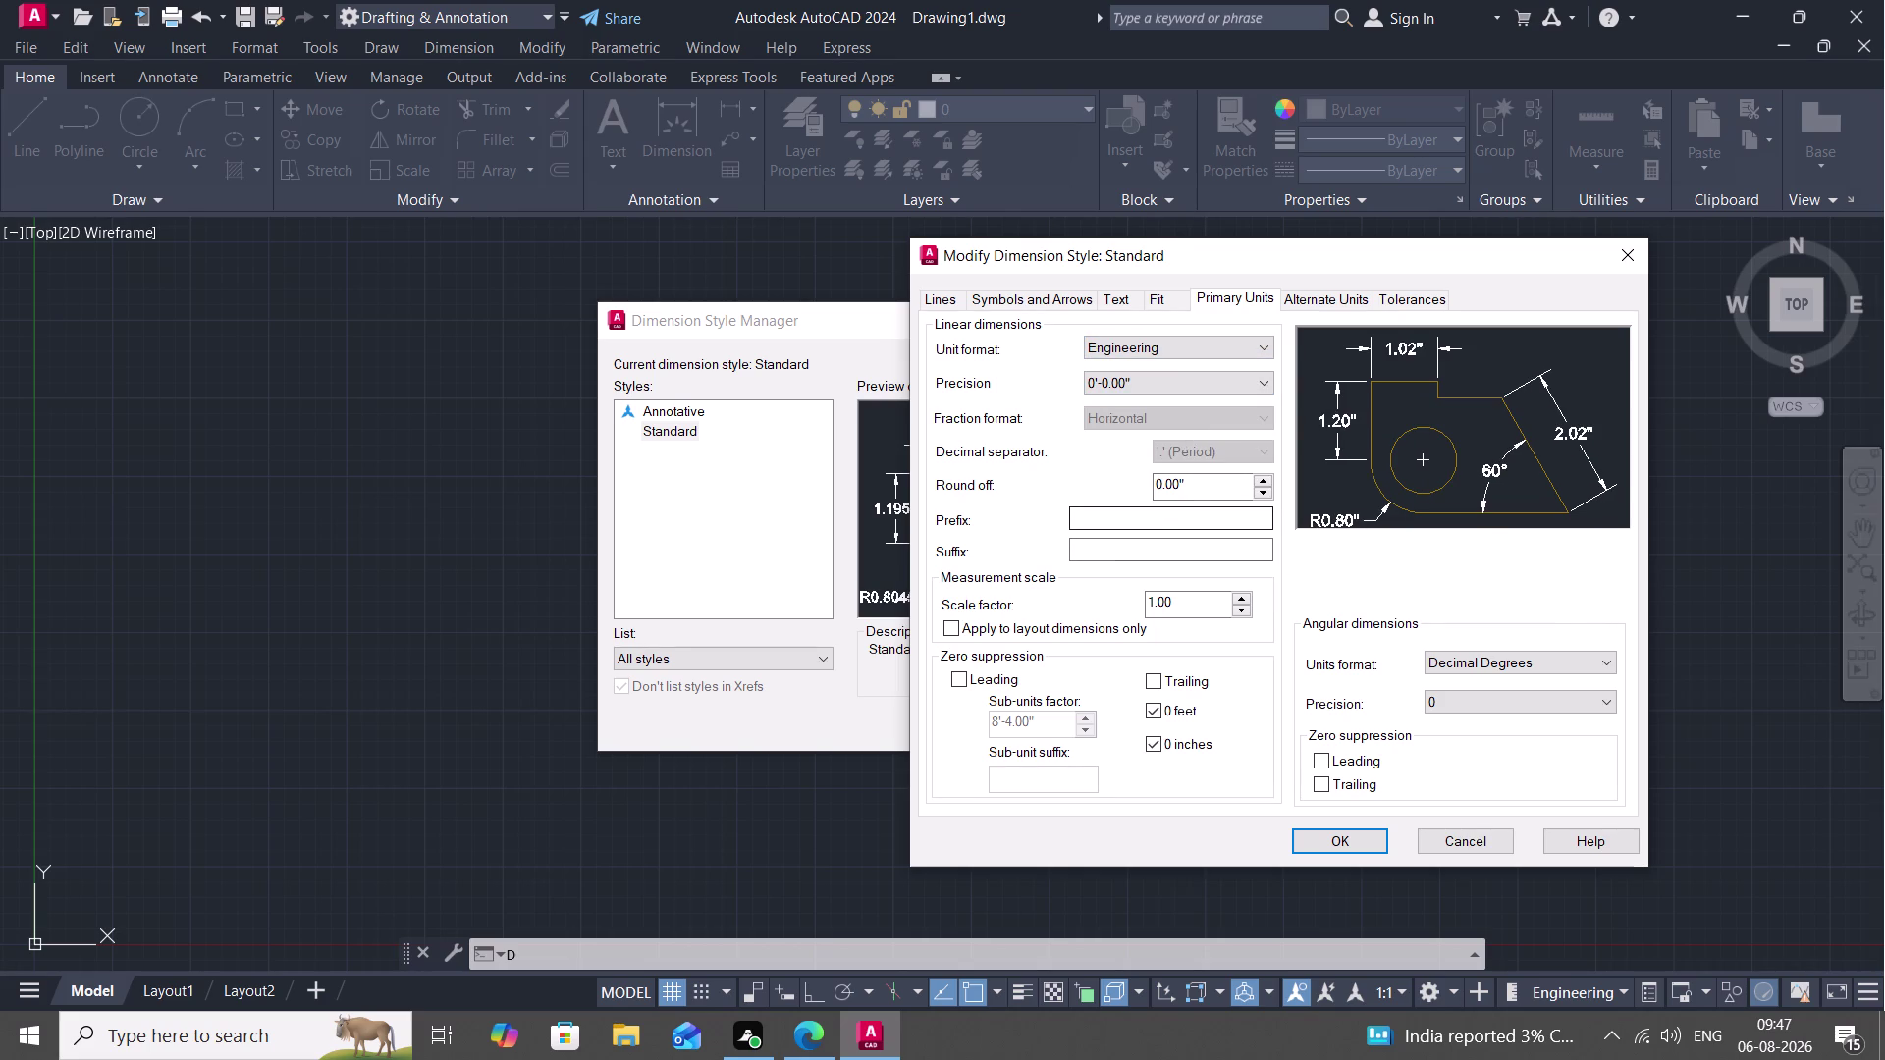
click(1346, 838)
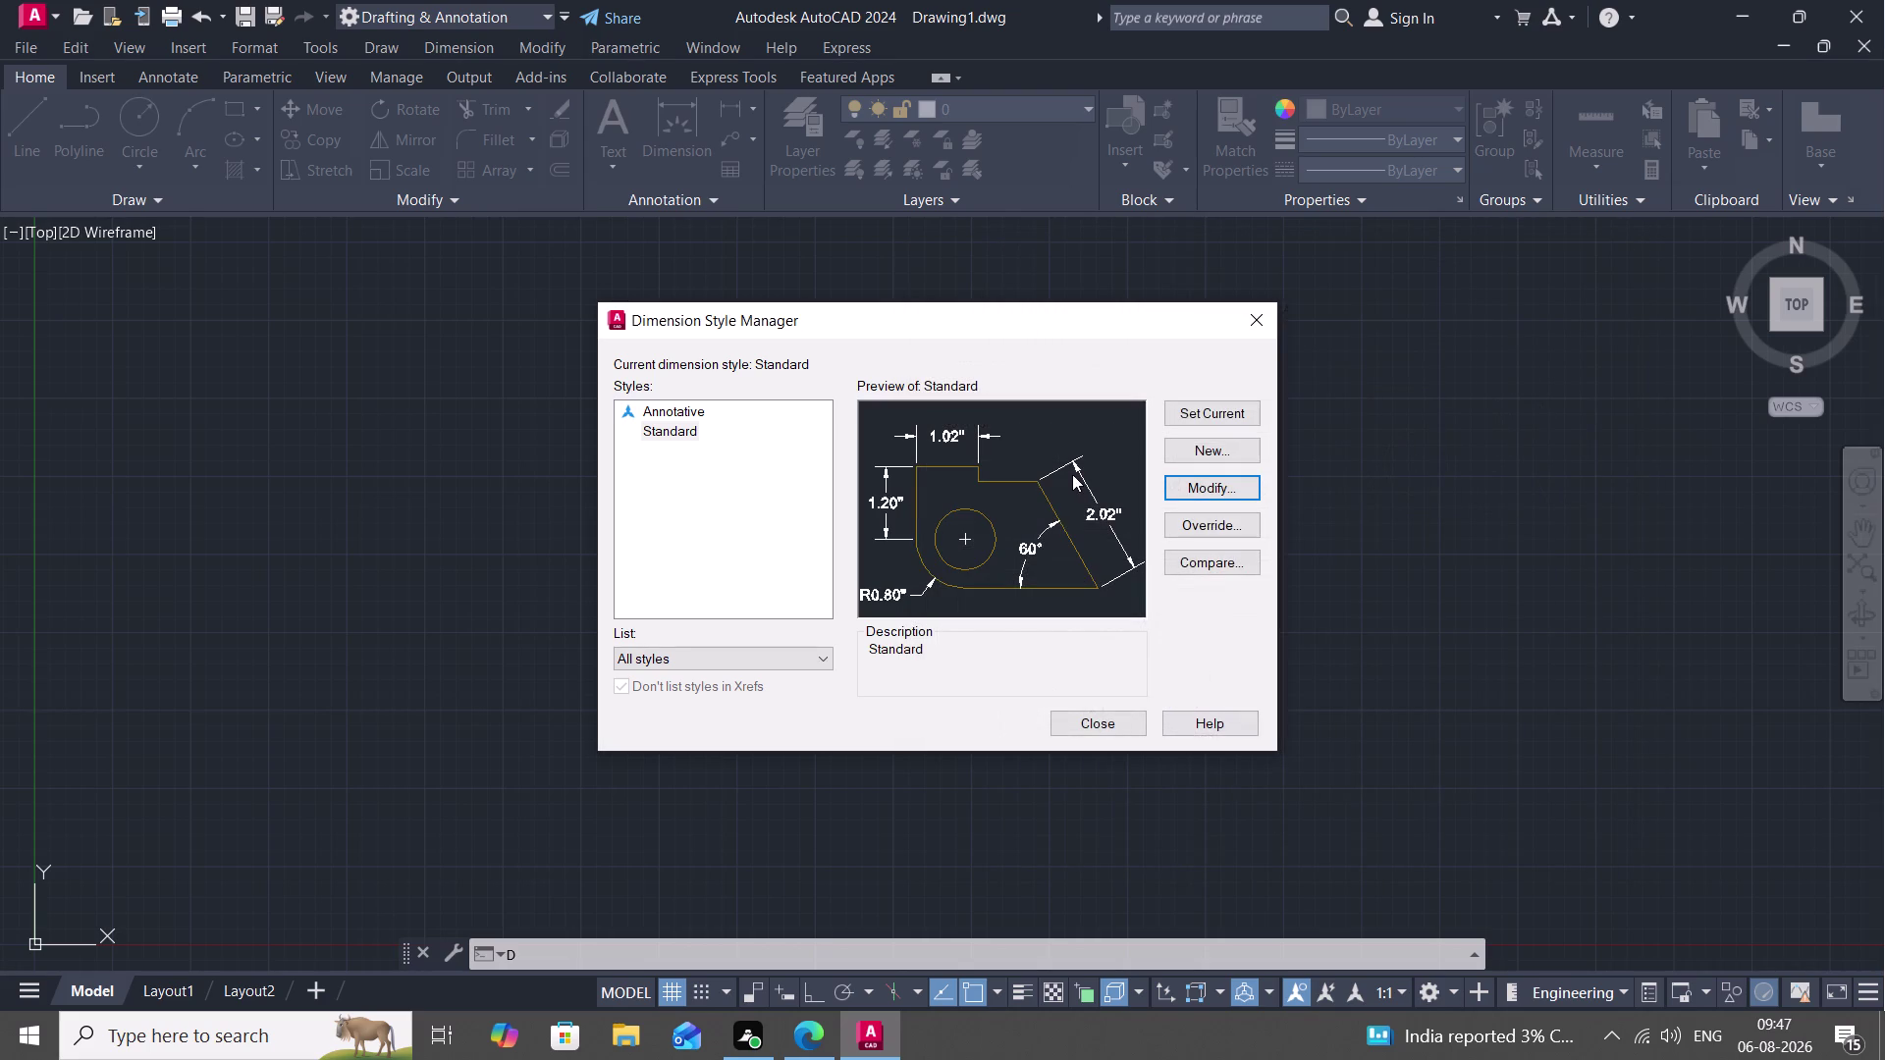
click(1220, 406)
click(1106, 725)
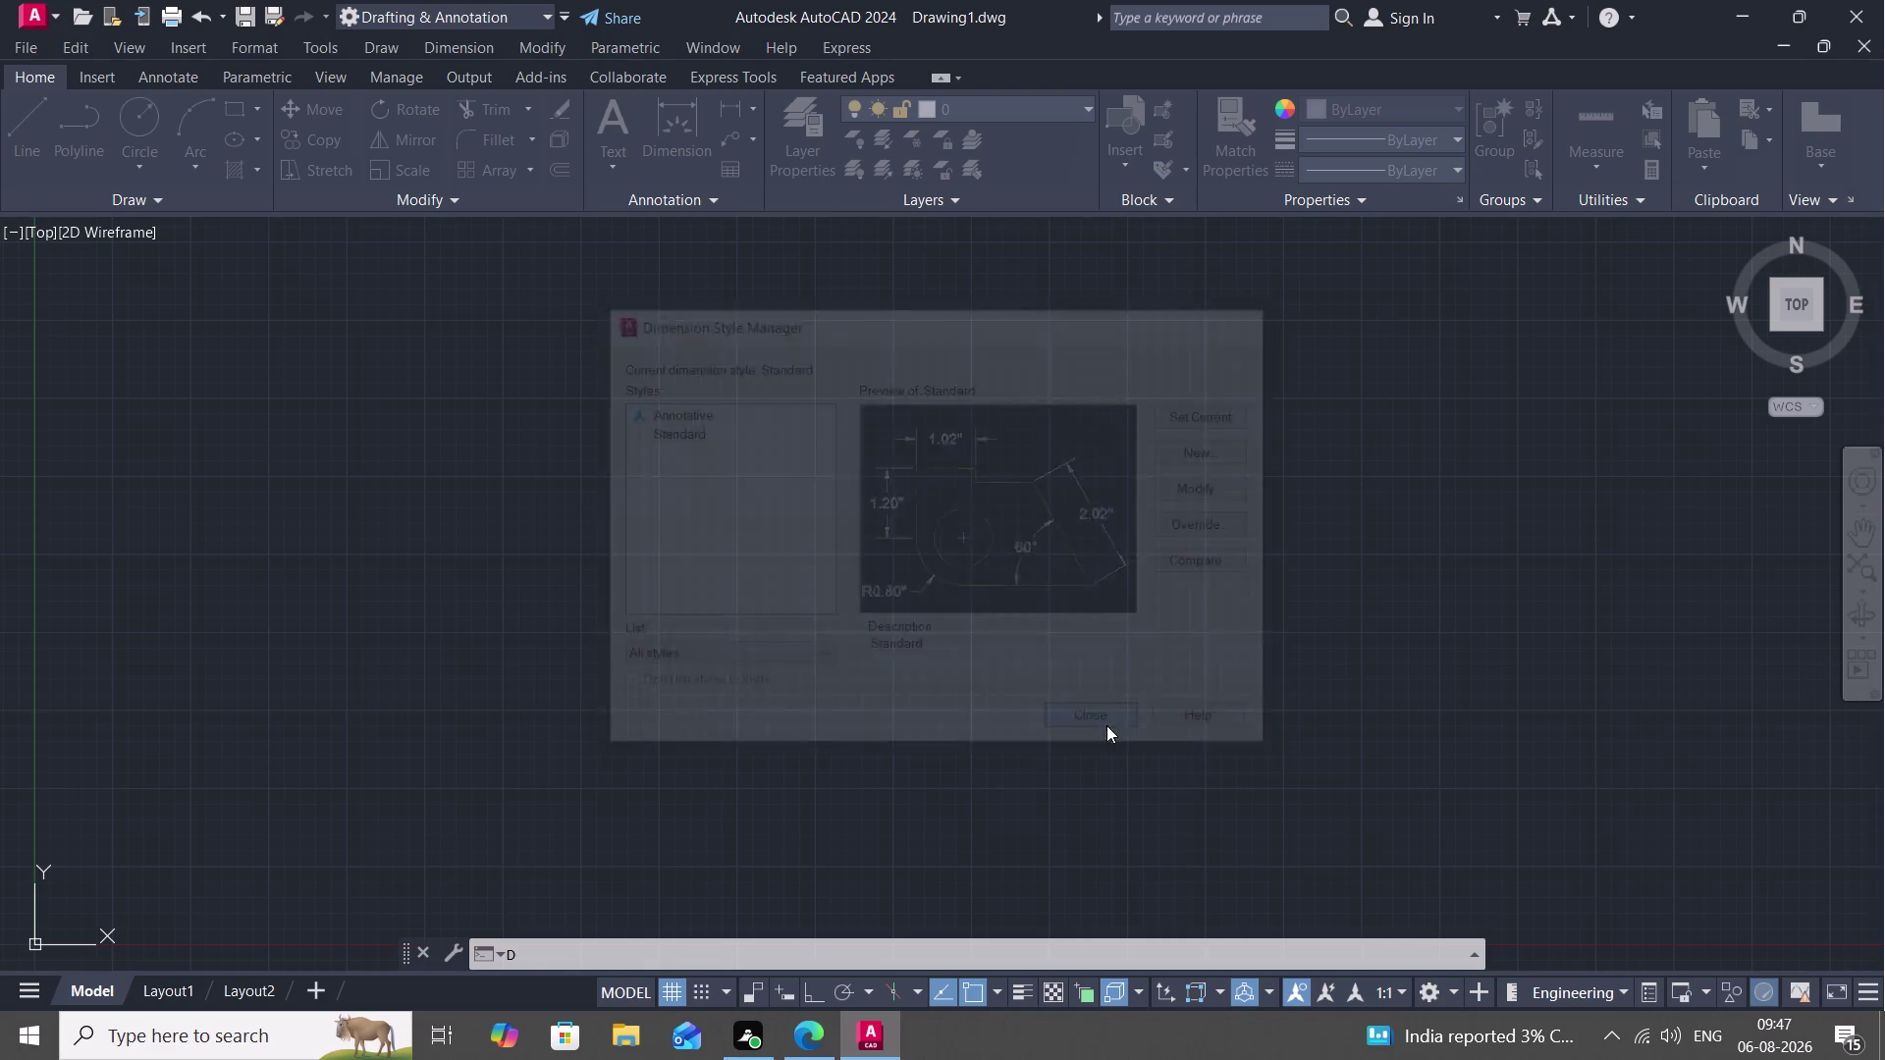
drag(753, 528, 289, 360)
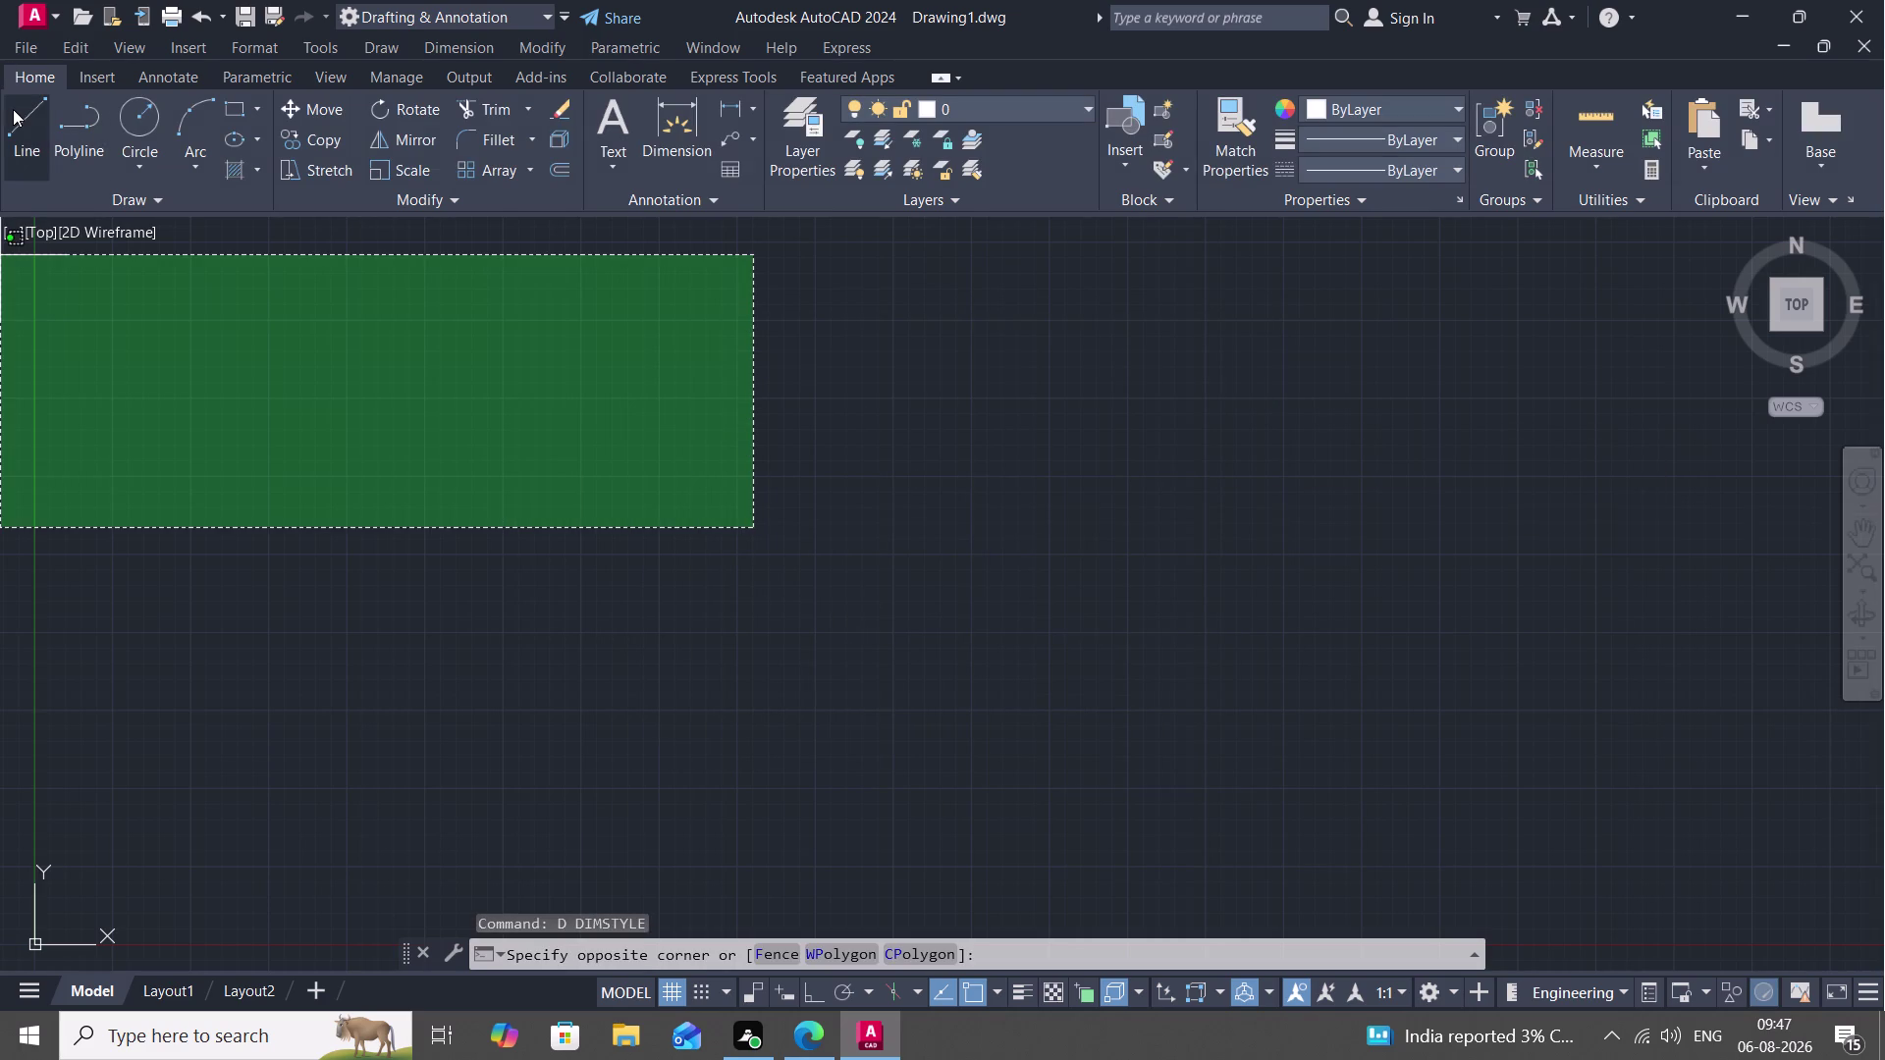
Place a horizontal construction line with XL across the drawing.
click(15, 111)
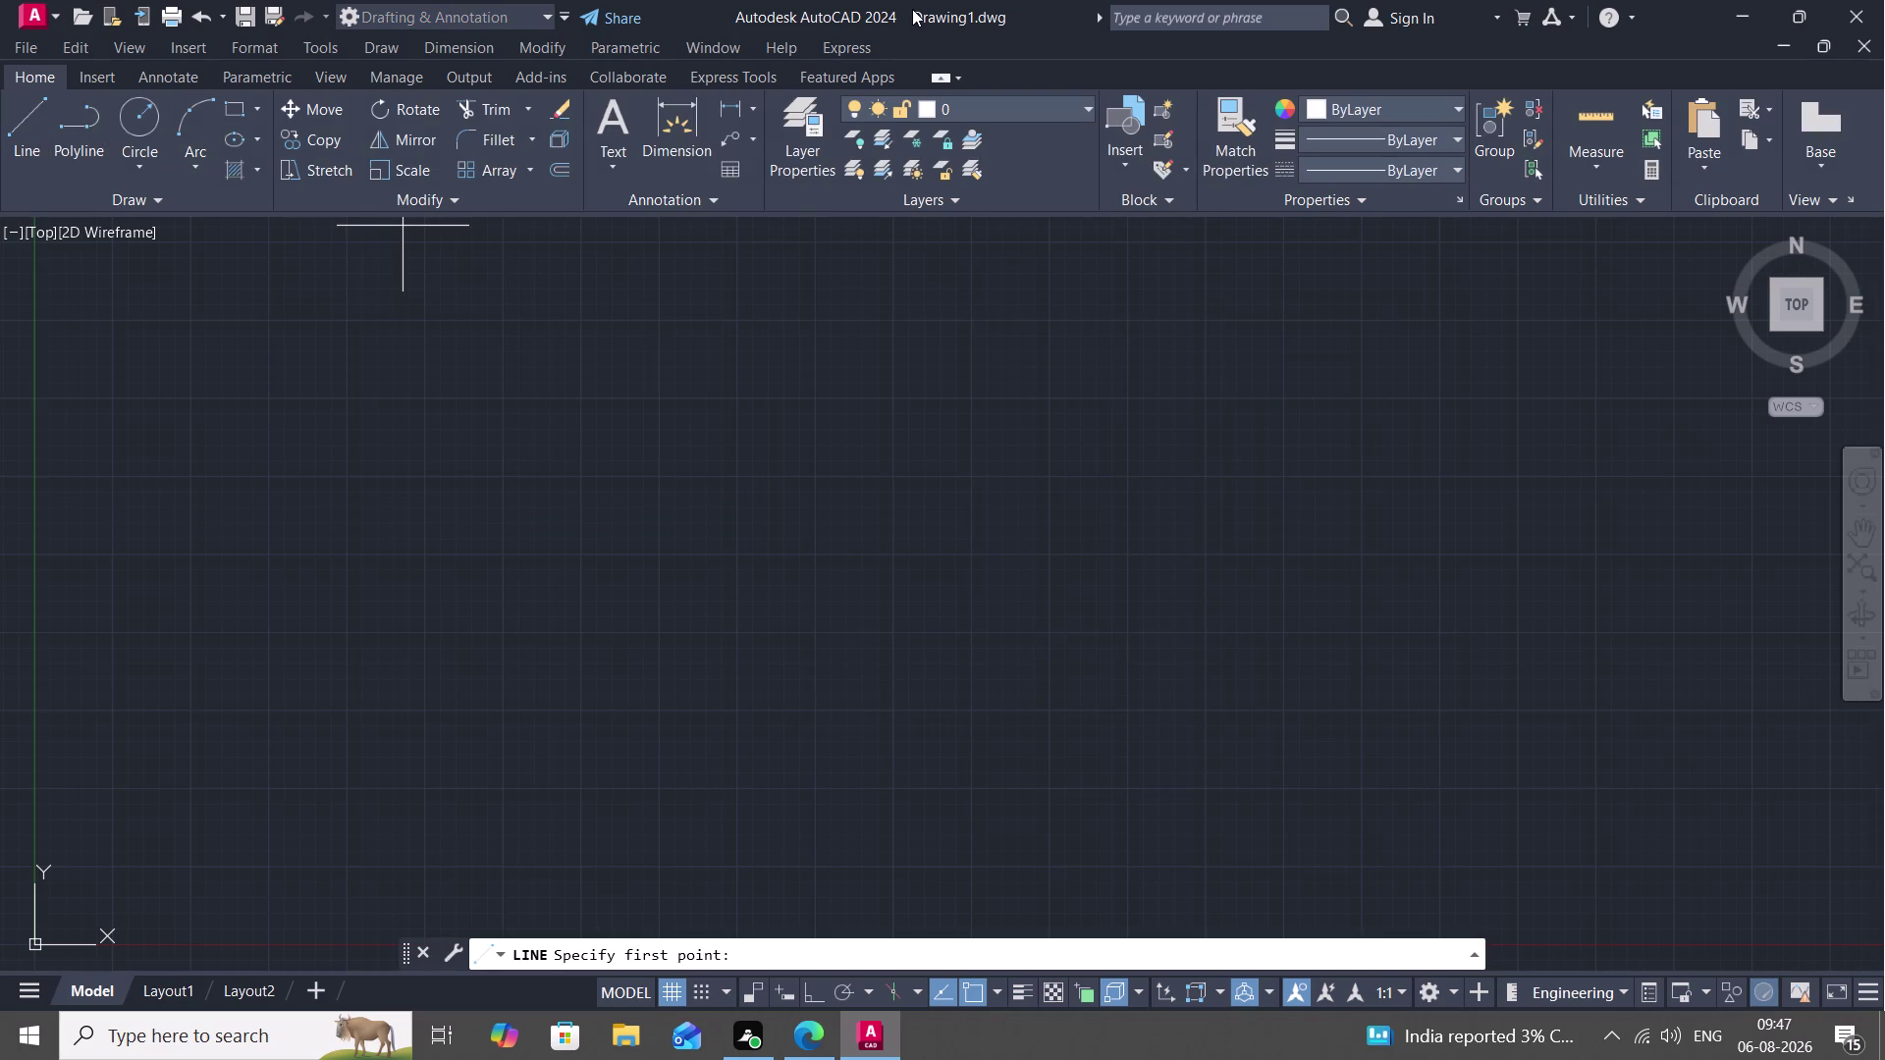
key(Escape)
key(x)
key(l)
key(space)
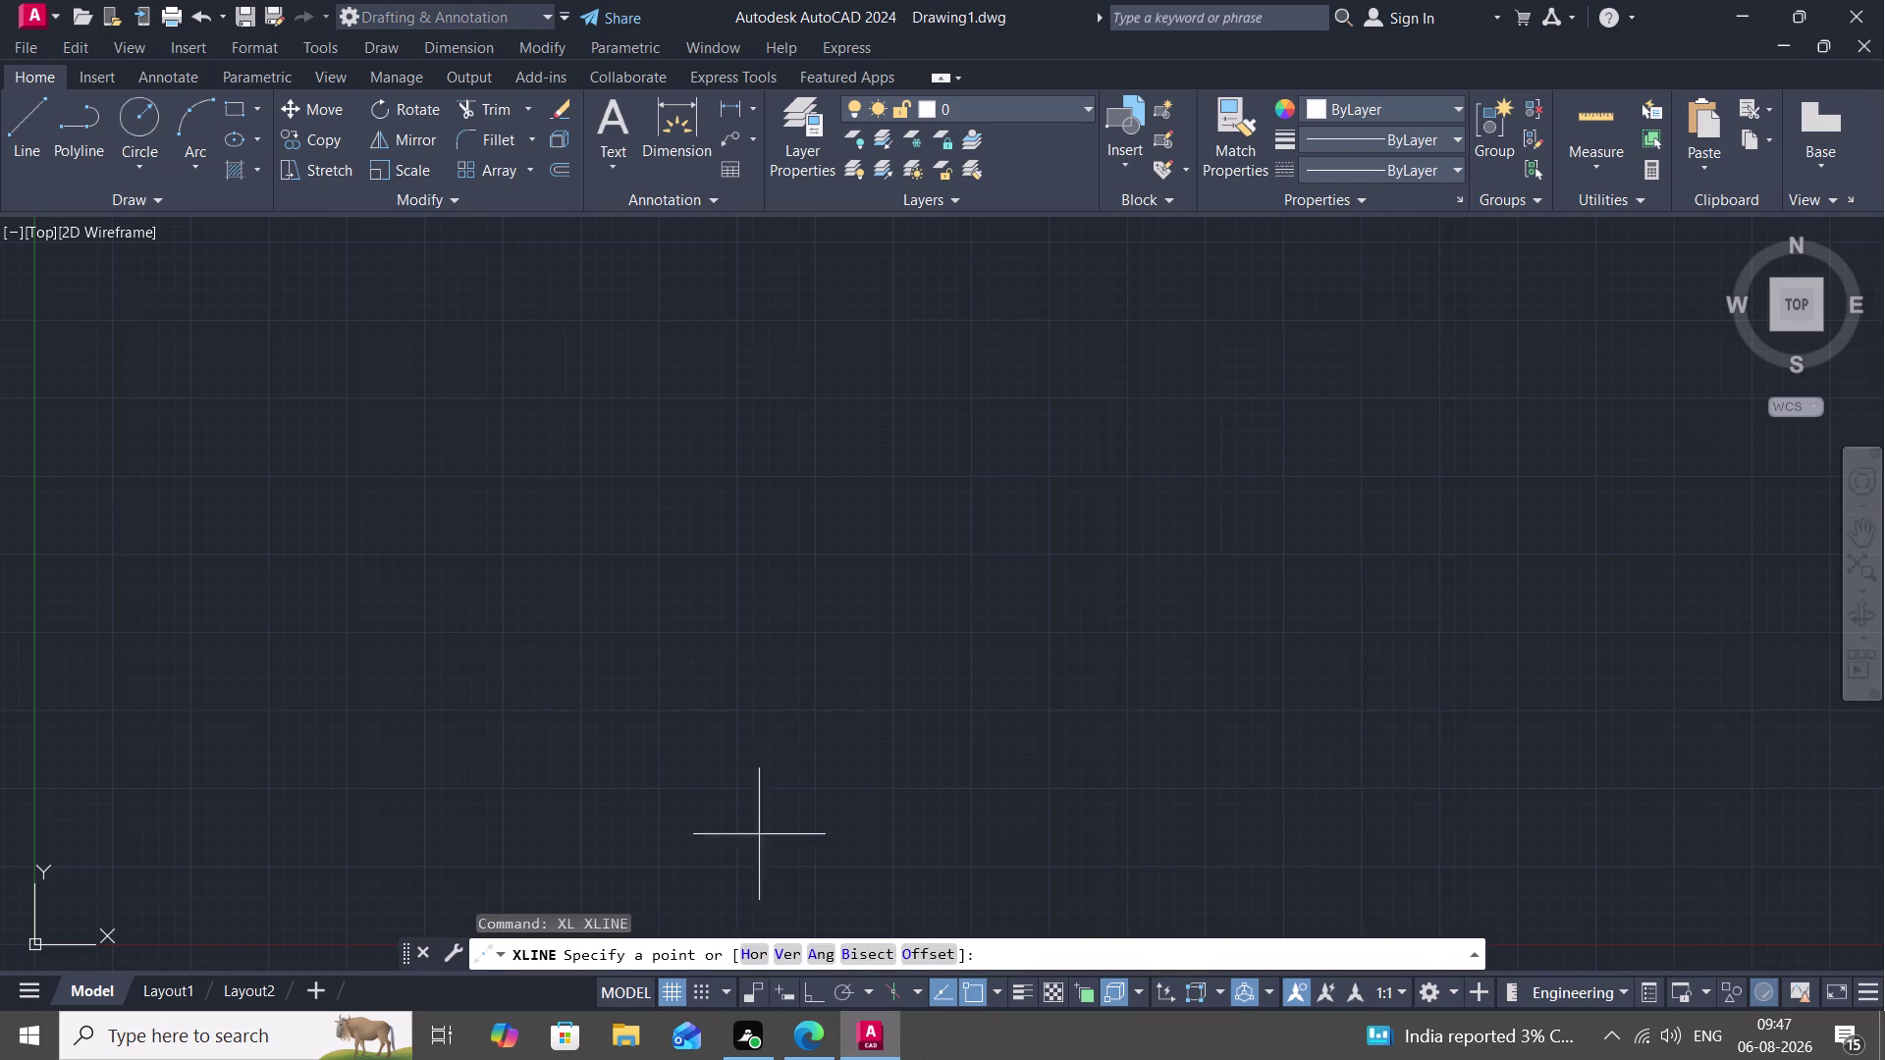
click(738, 960)
click(745, 953)
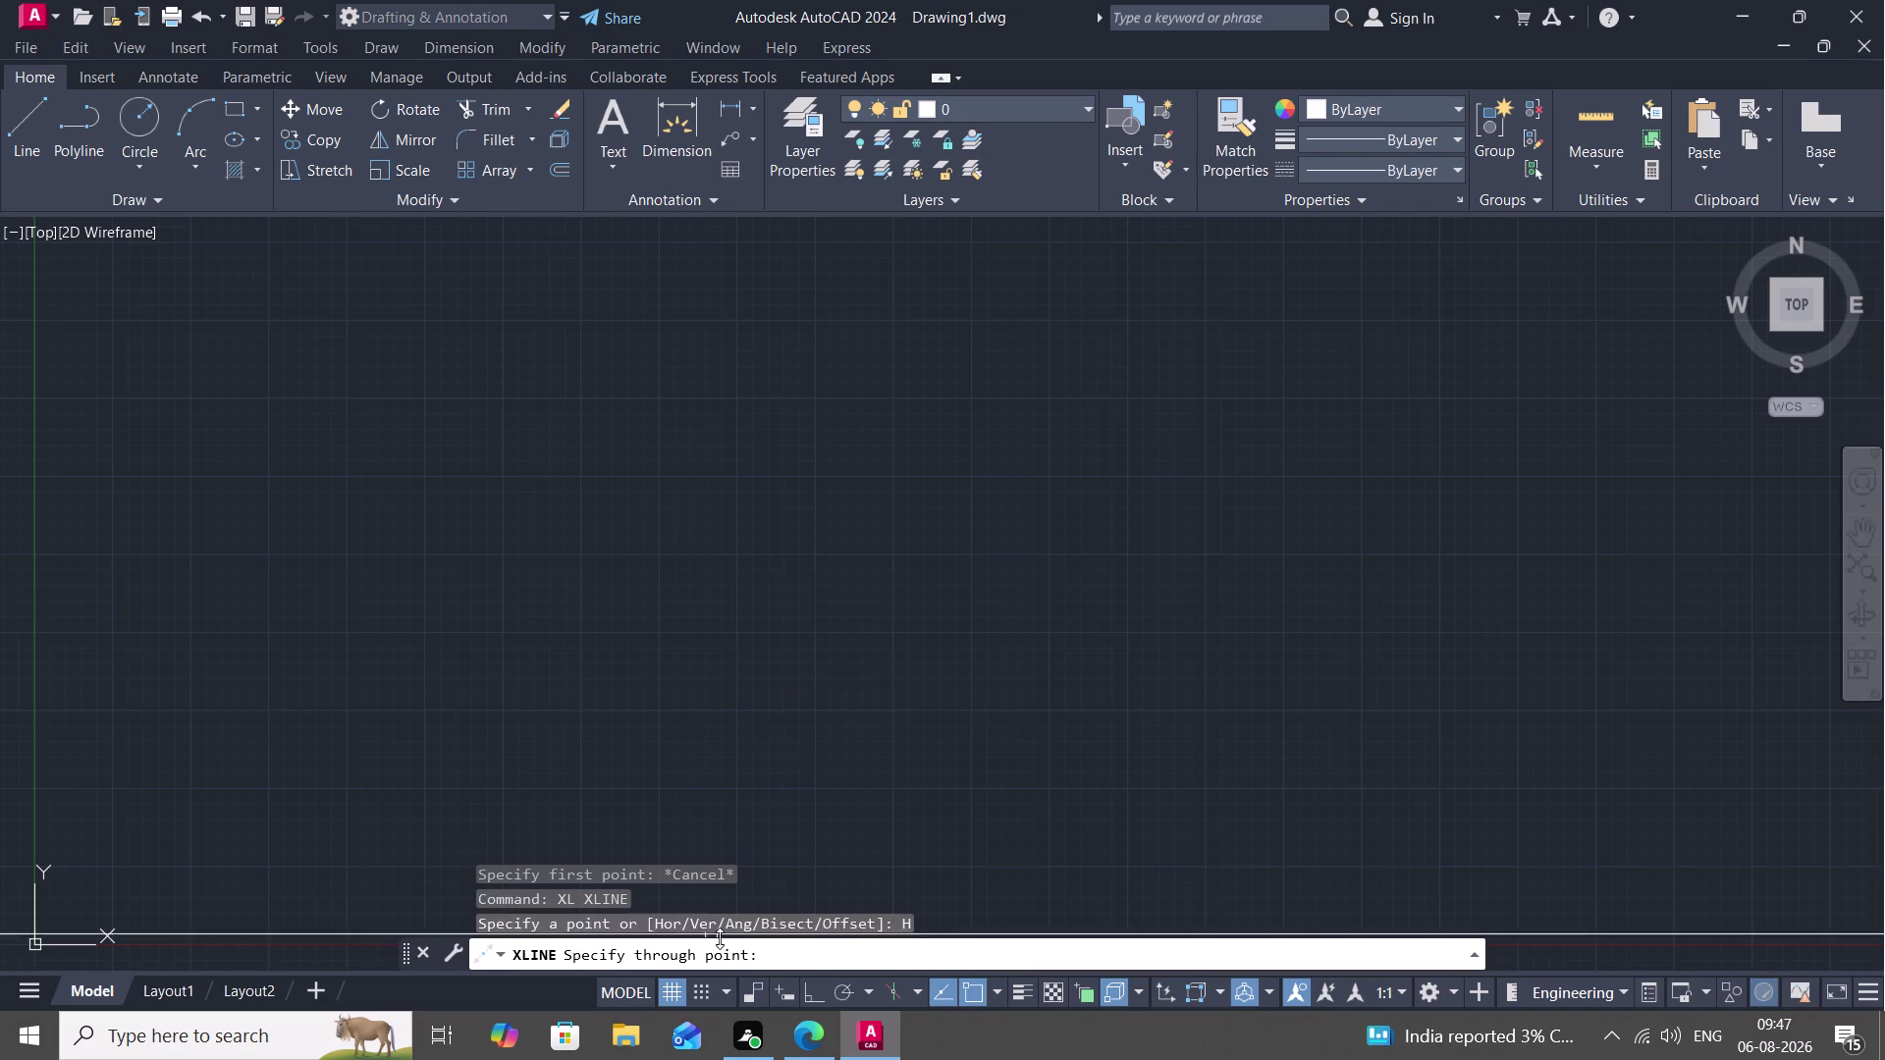
click(724, 703)
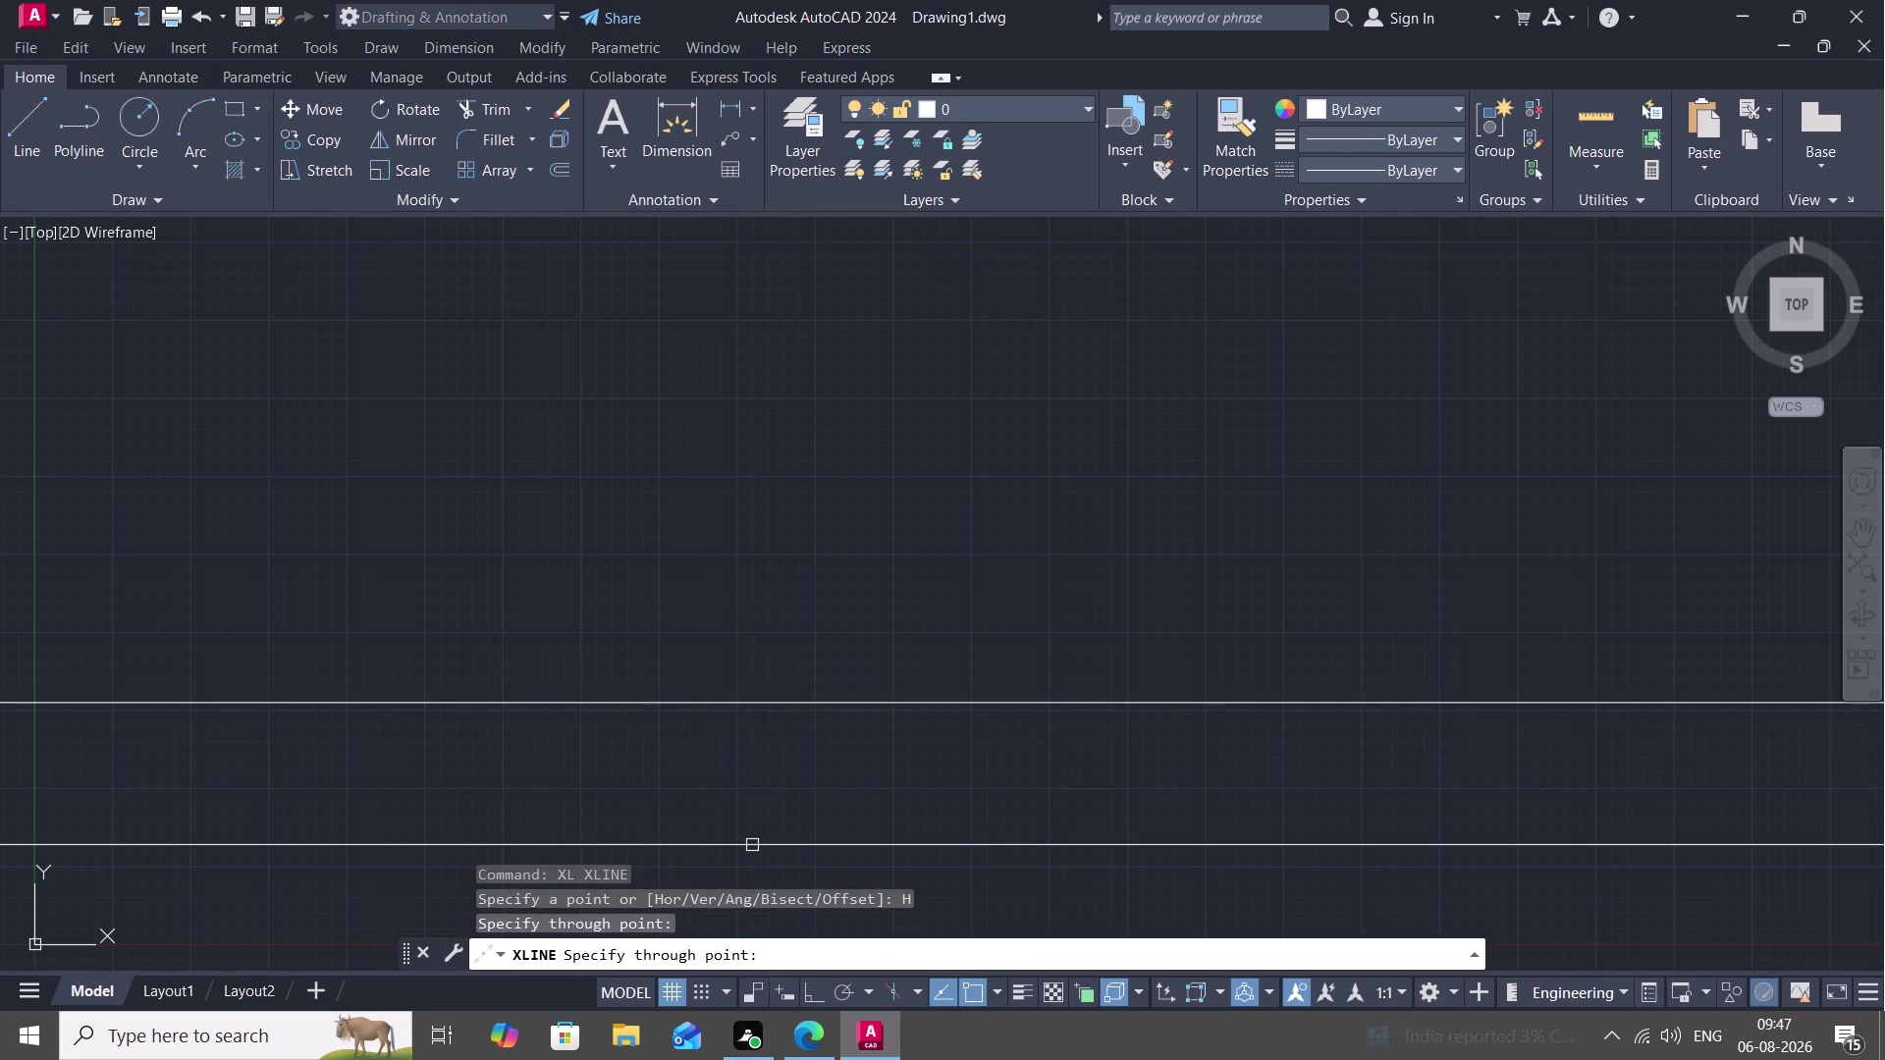
key(space)
Place a vertical construction line crossing it and frame both lines in view.
key(space)
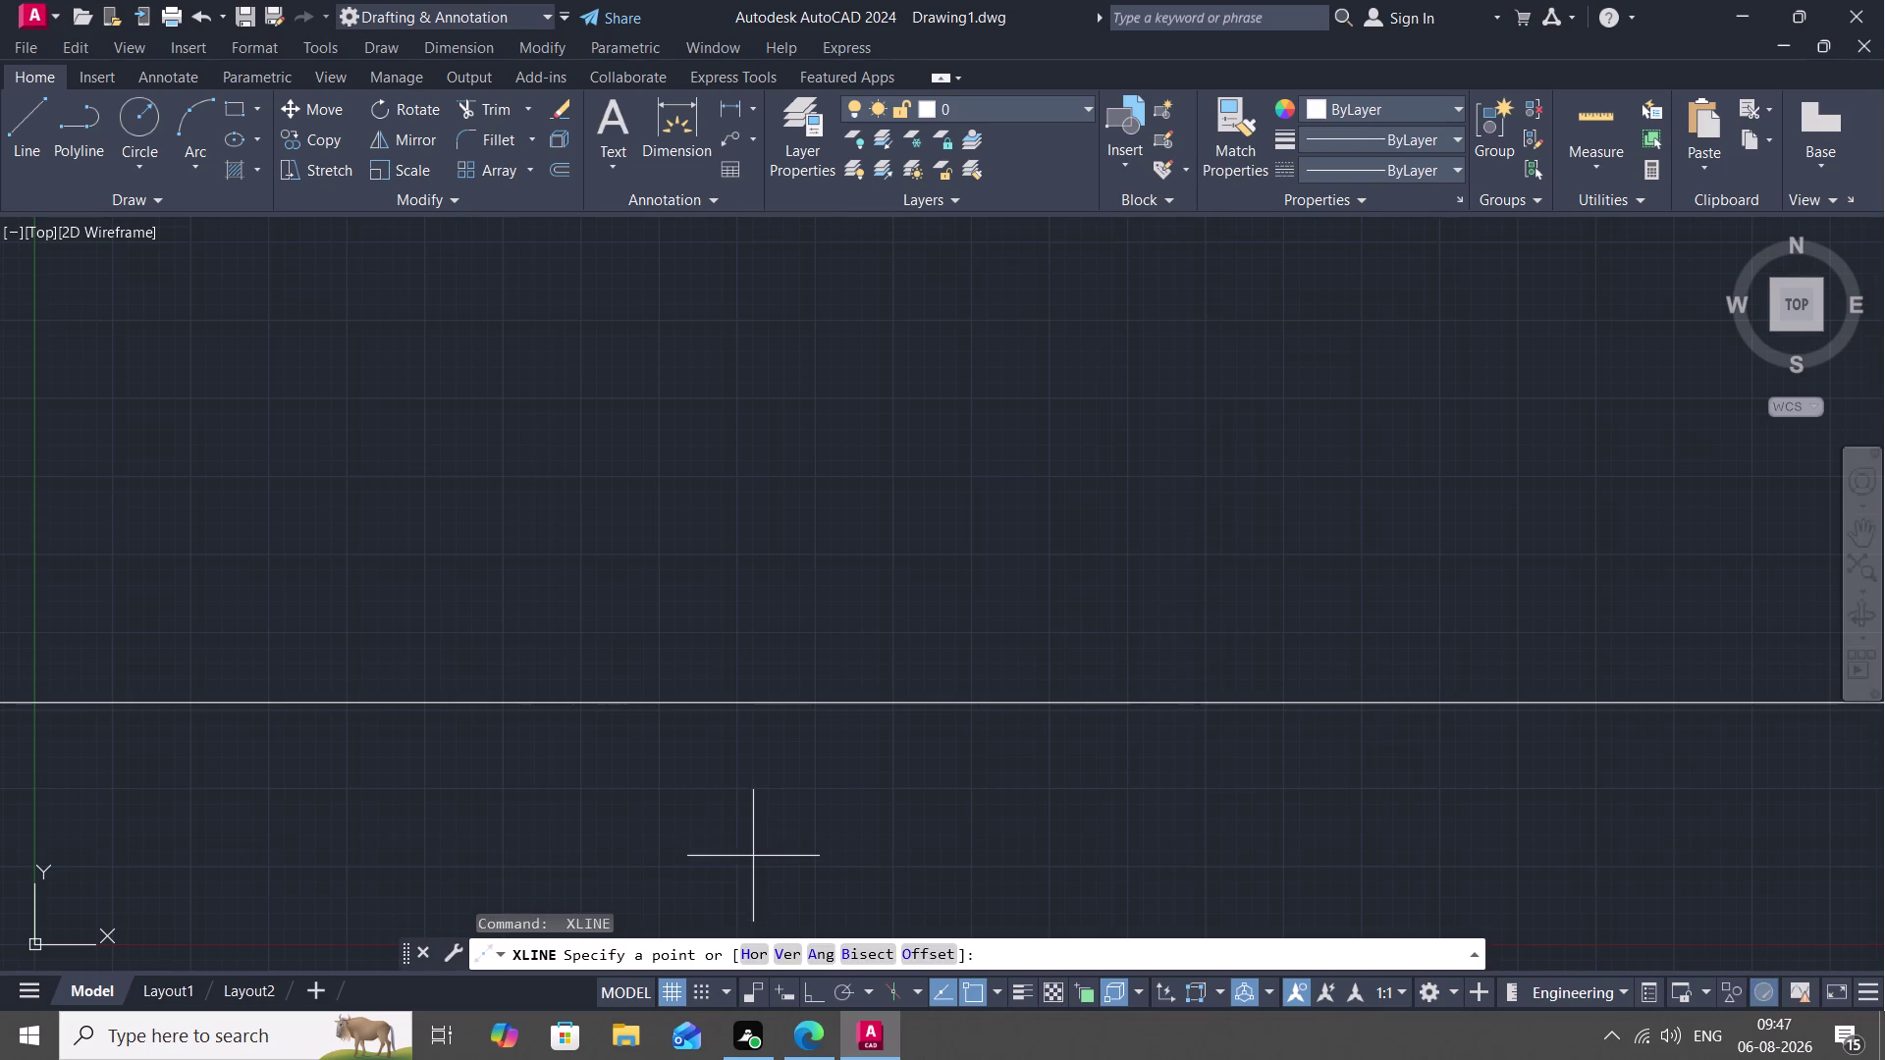
click(776, 951)
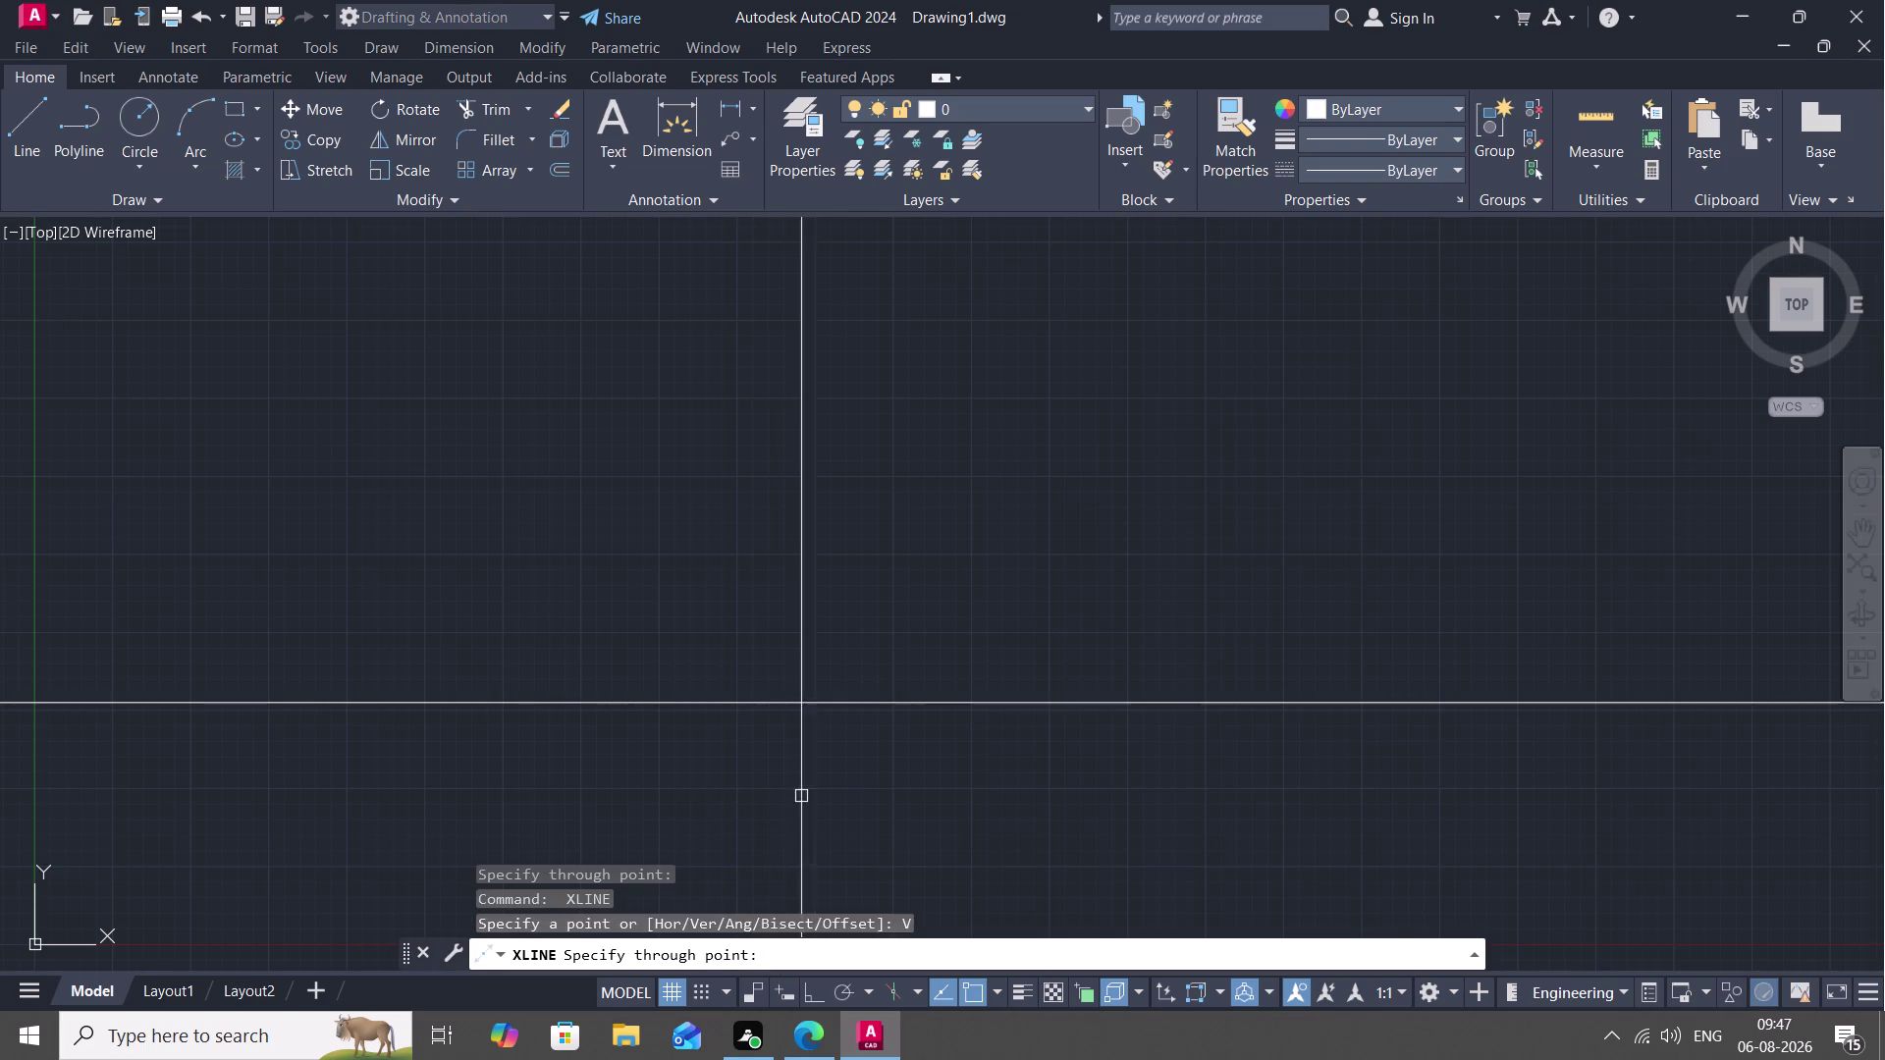
click(974, 718)
key(Escape)
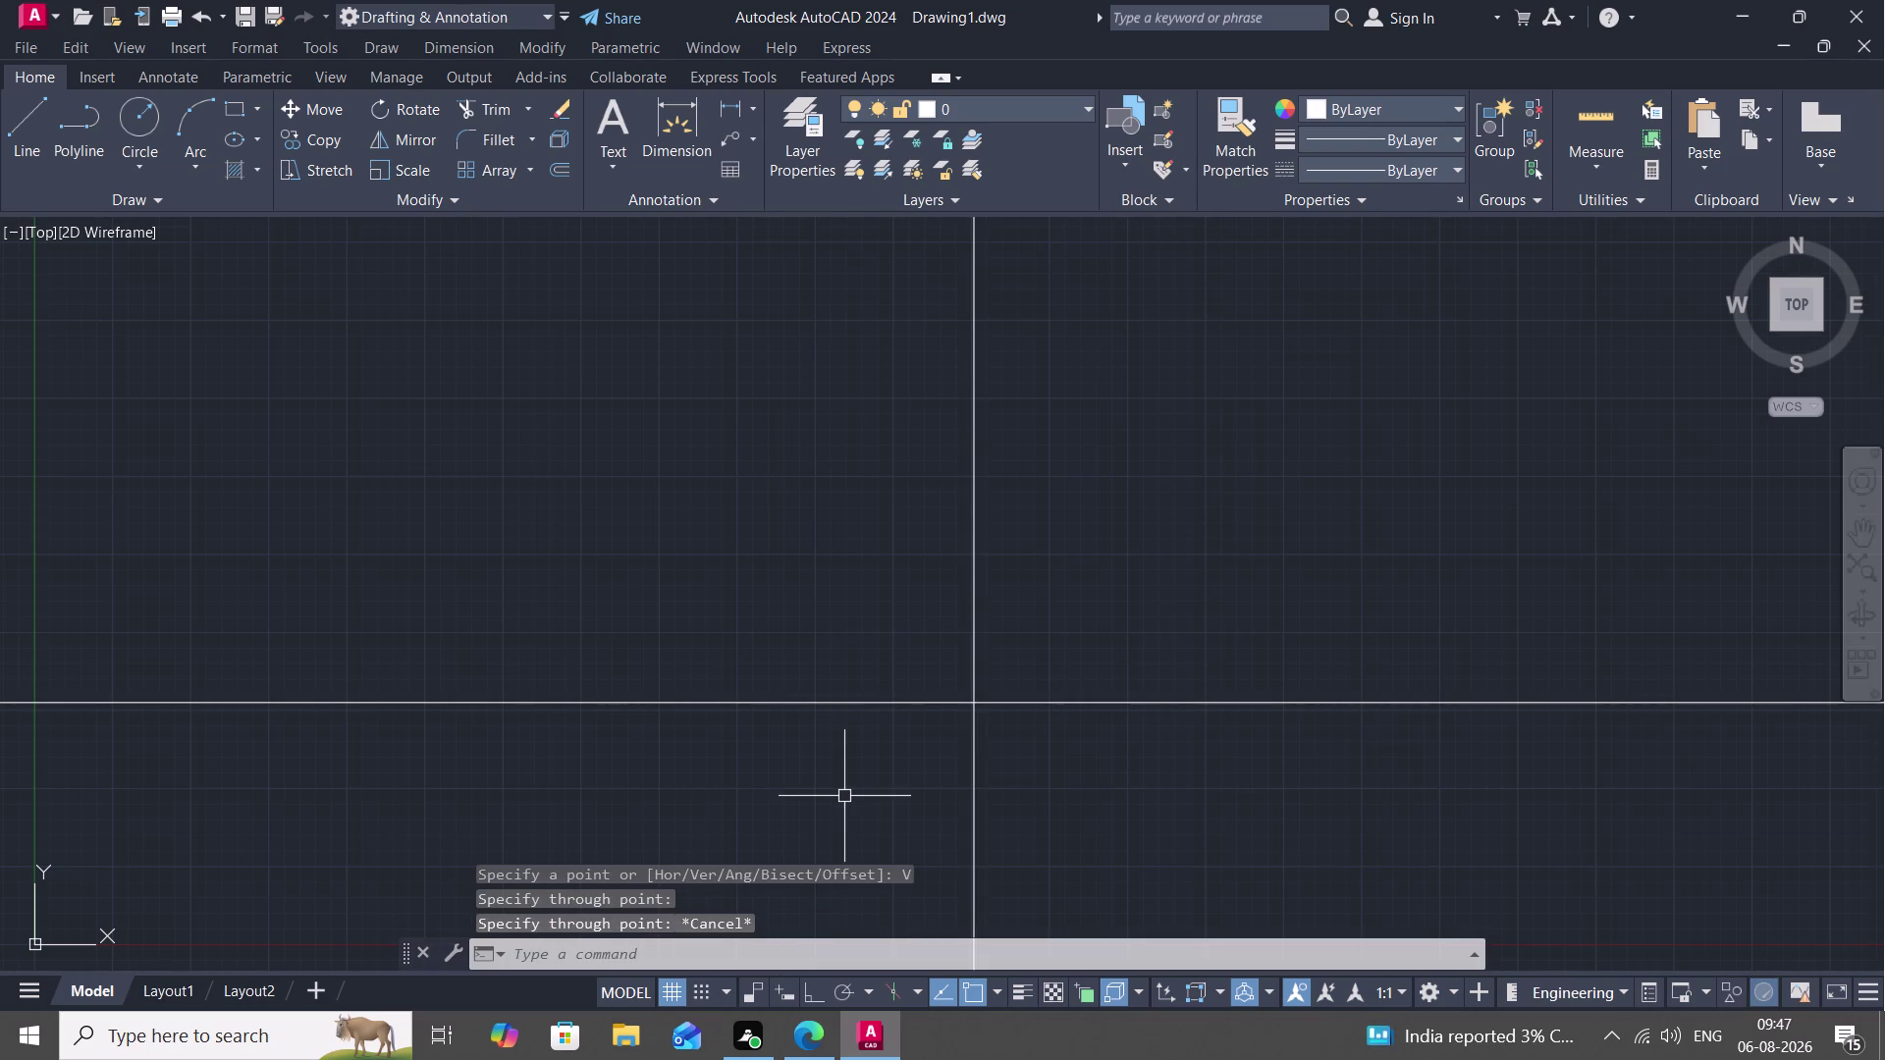
scroll(down, 3)
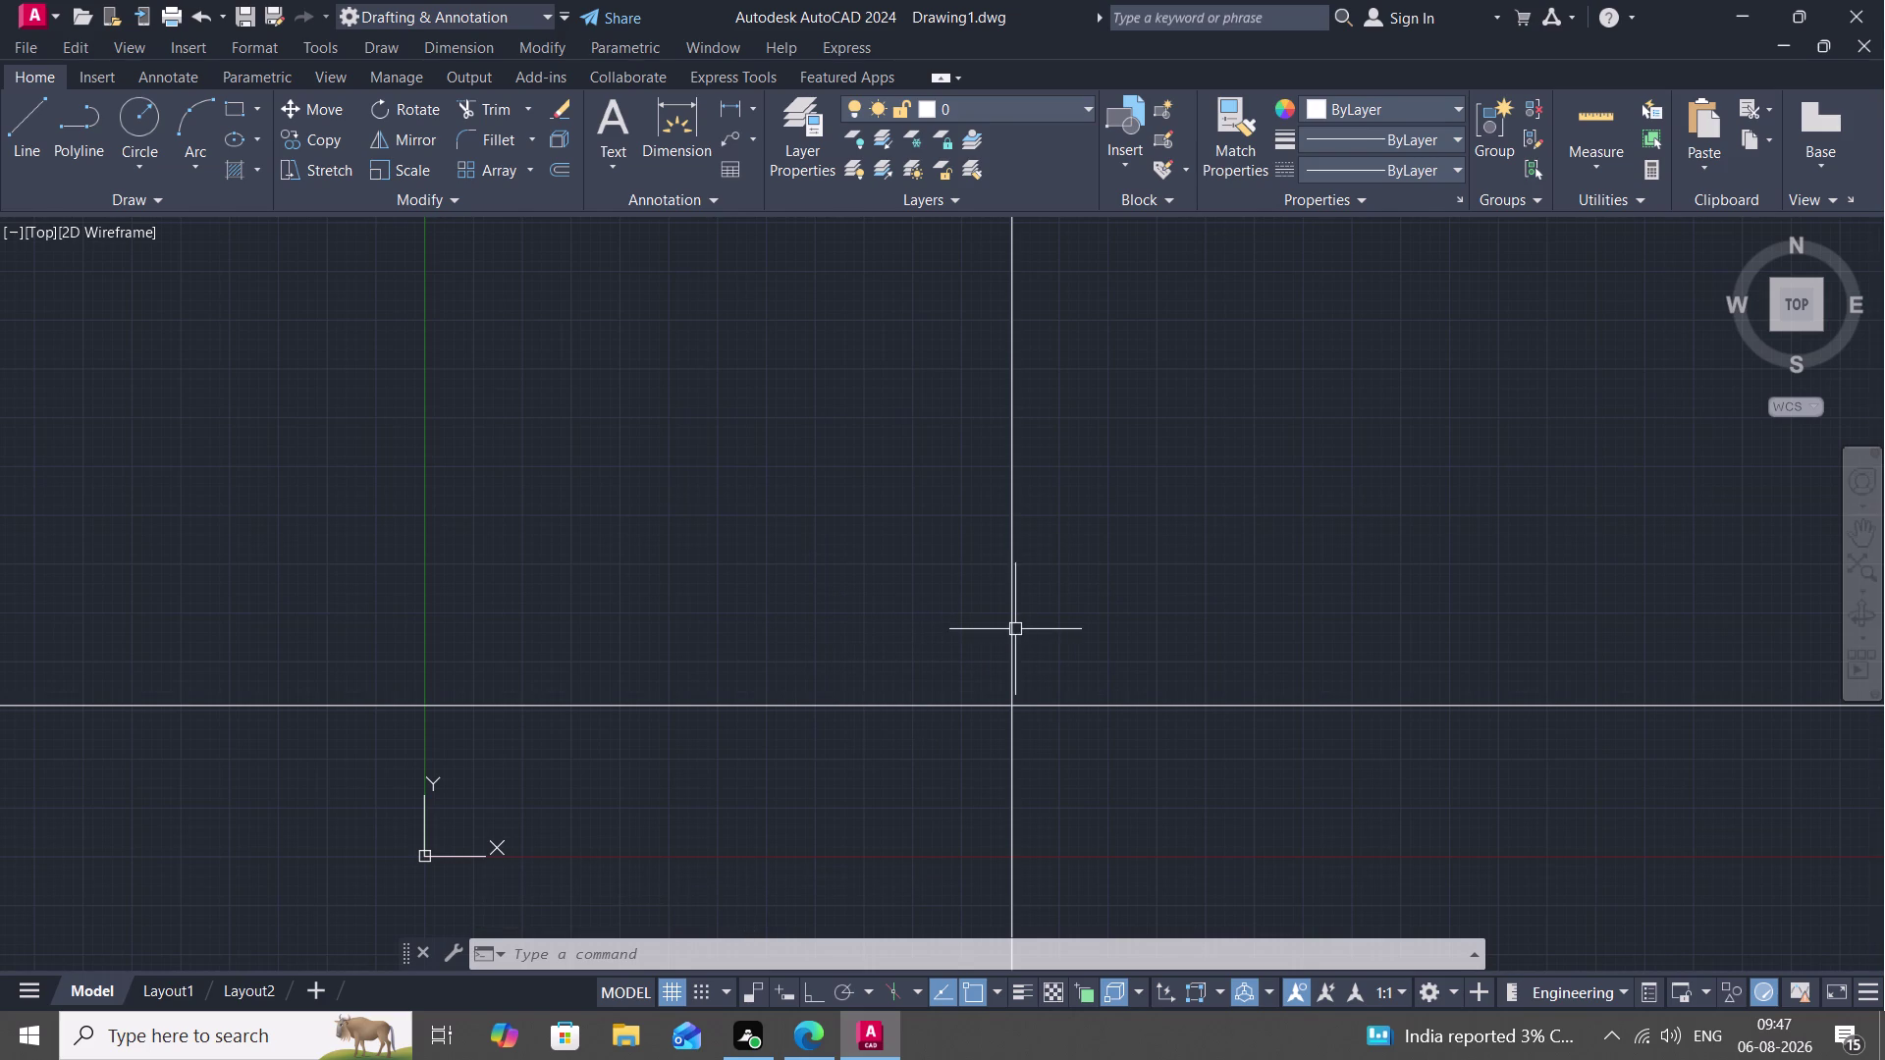
middle_drag(997, 642, 1238, 713)
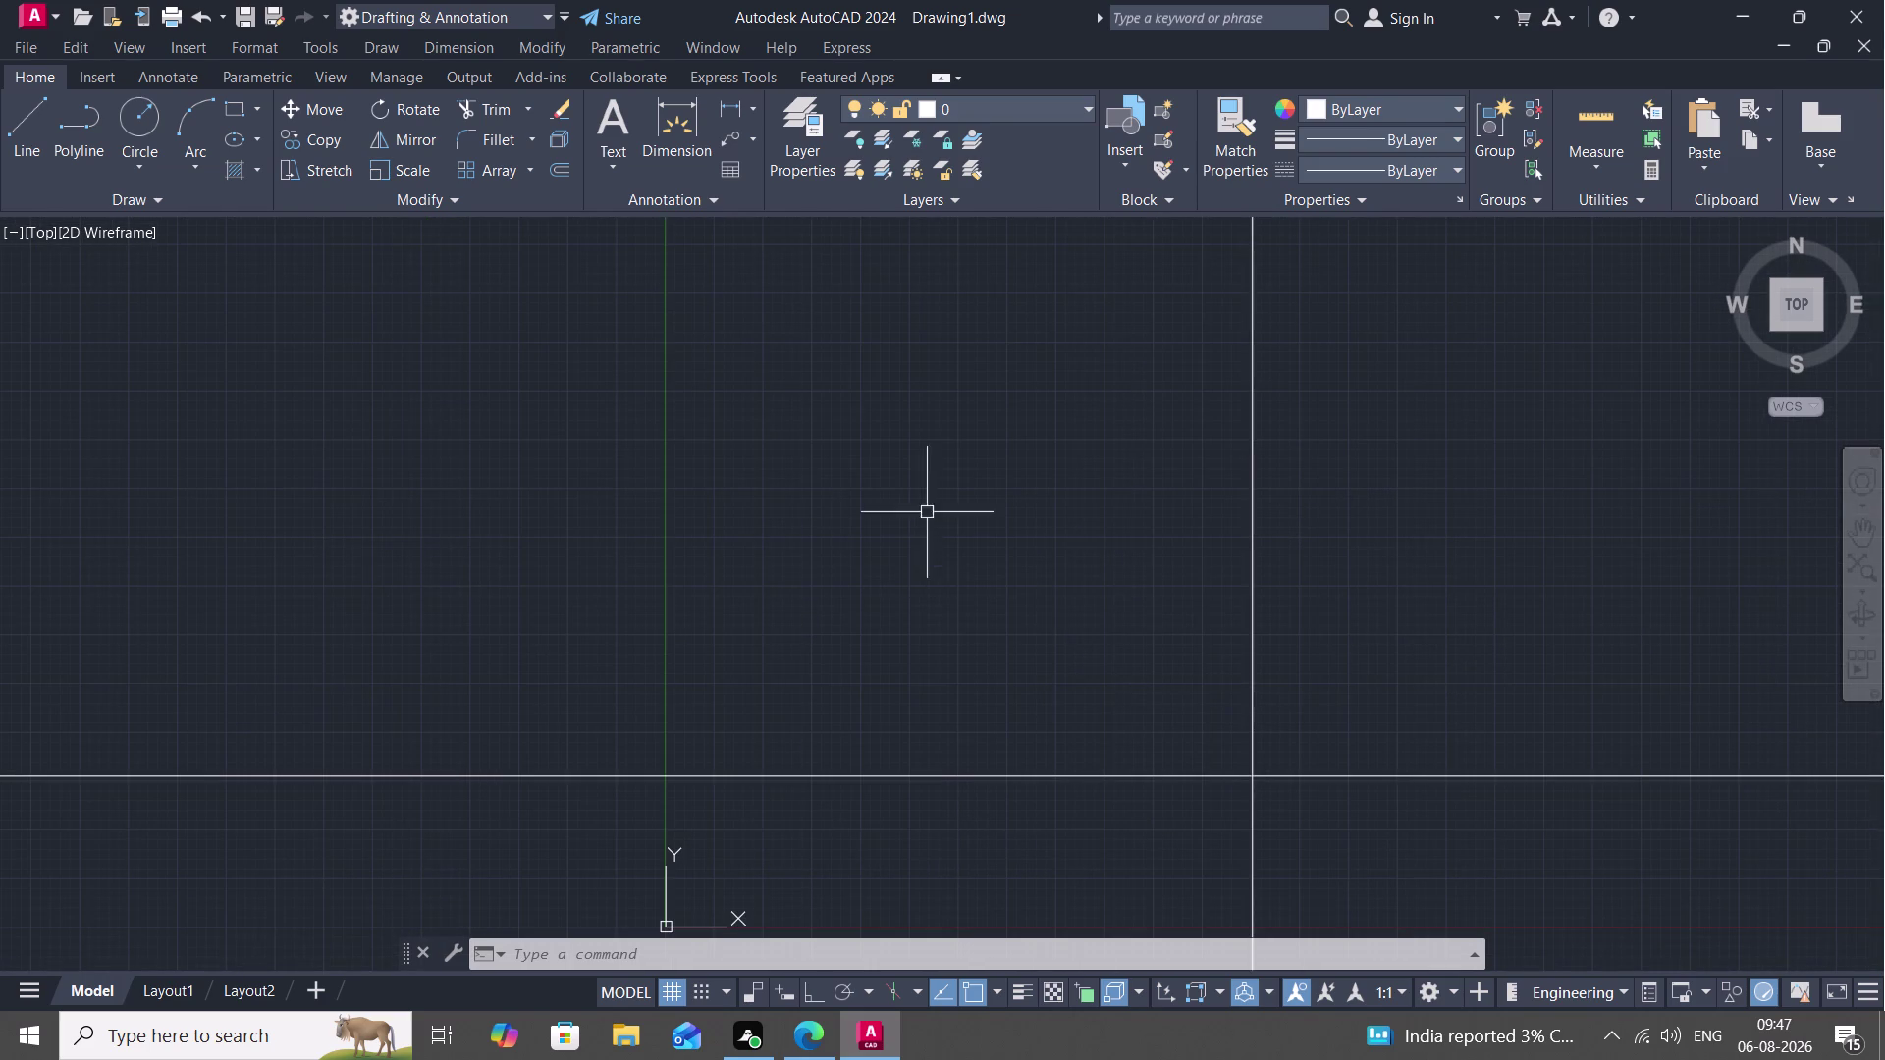
Begin an offset at 0.75" and cancel the mistaken attempt.
key(Escape)
text(O)
key(space)
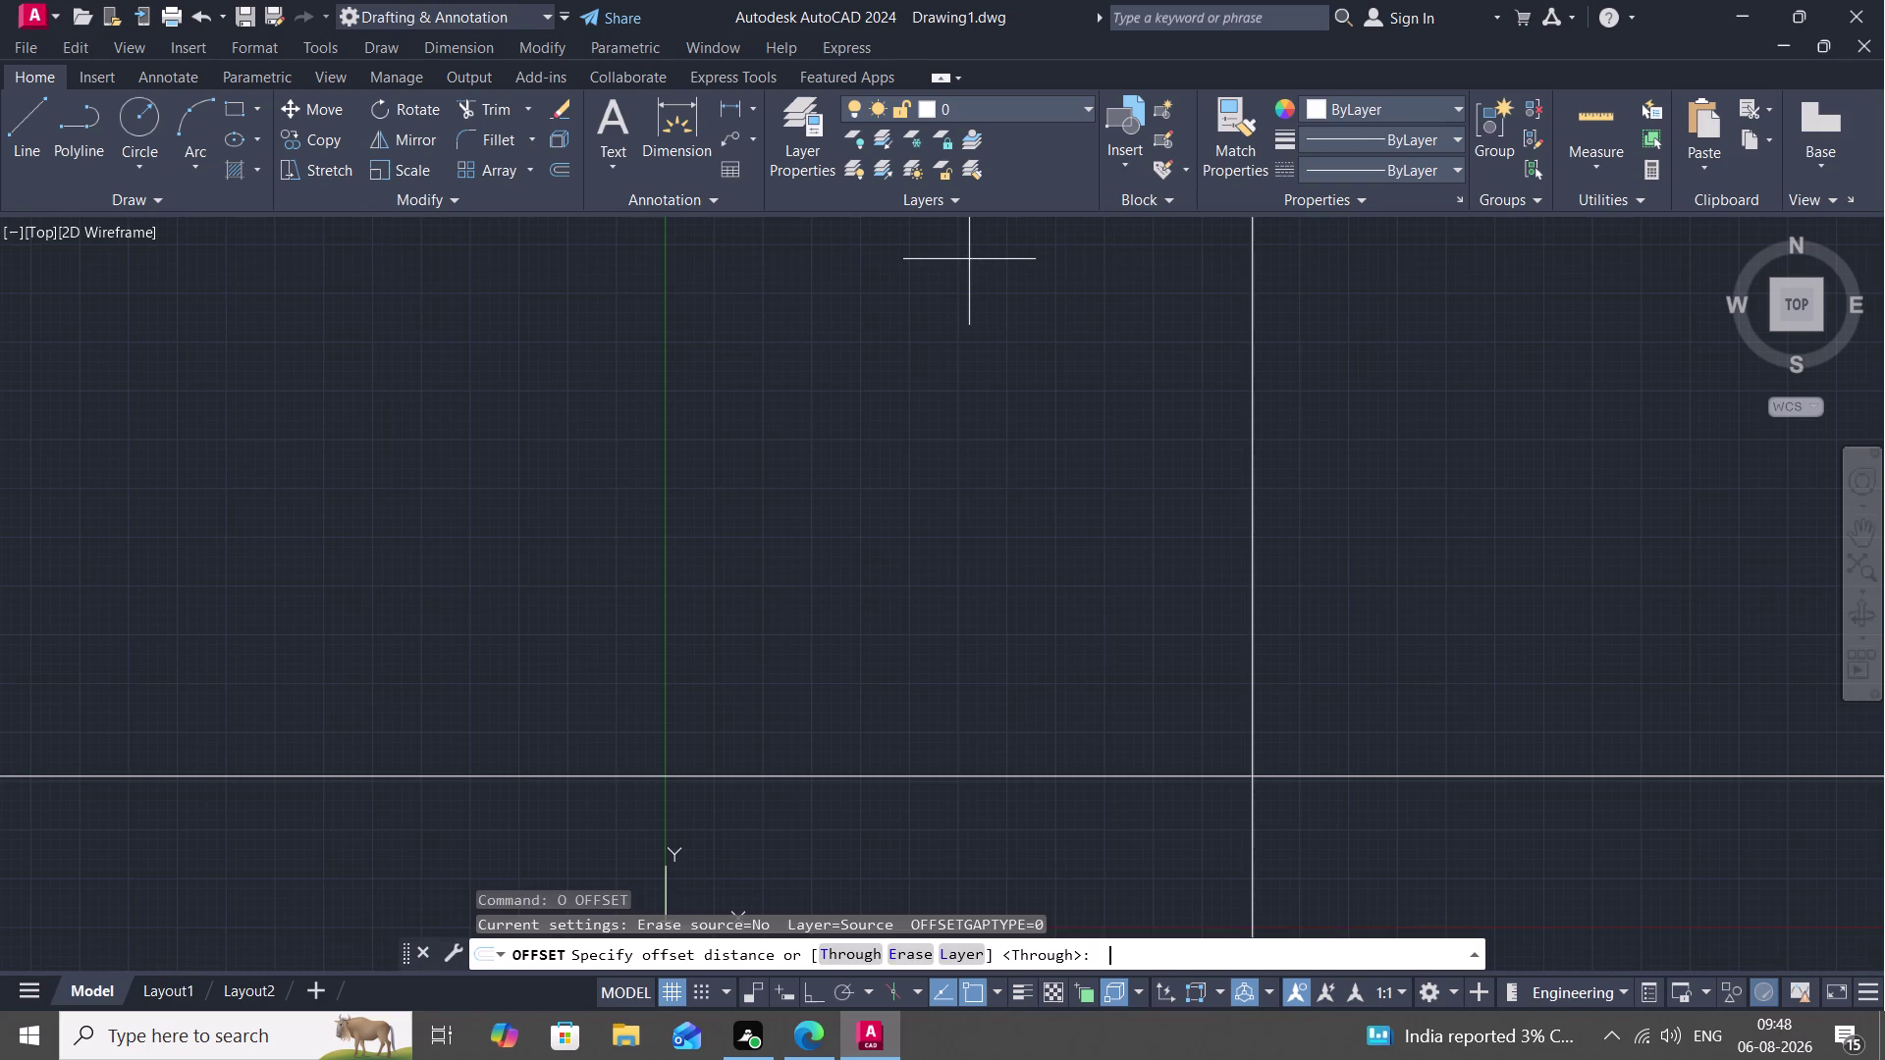
key(Return)
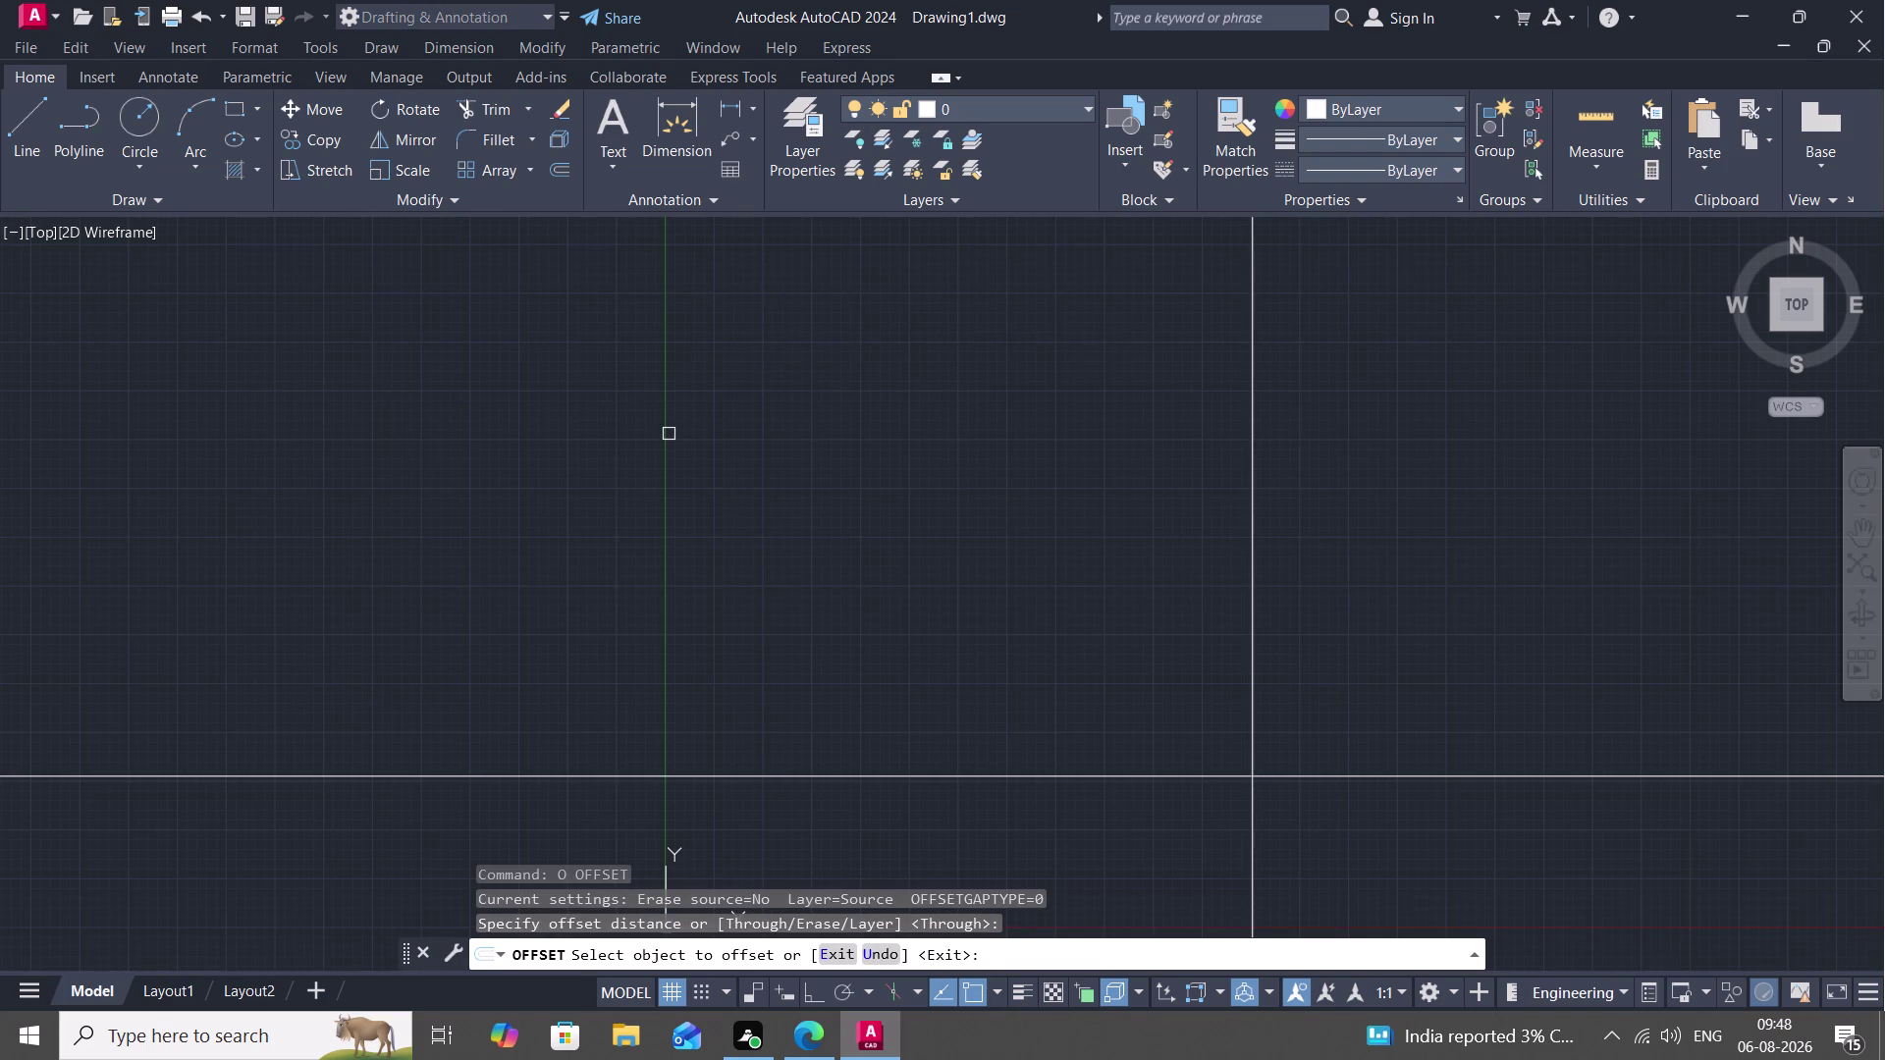
key(0)
key(period)
text(75")
key(space)
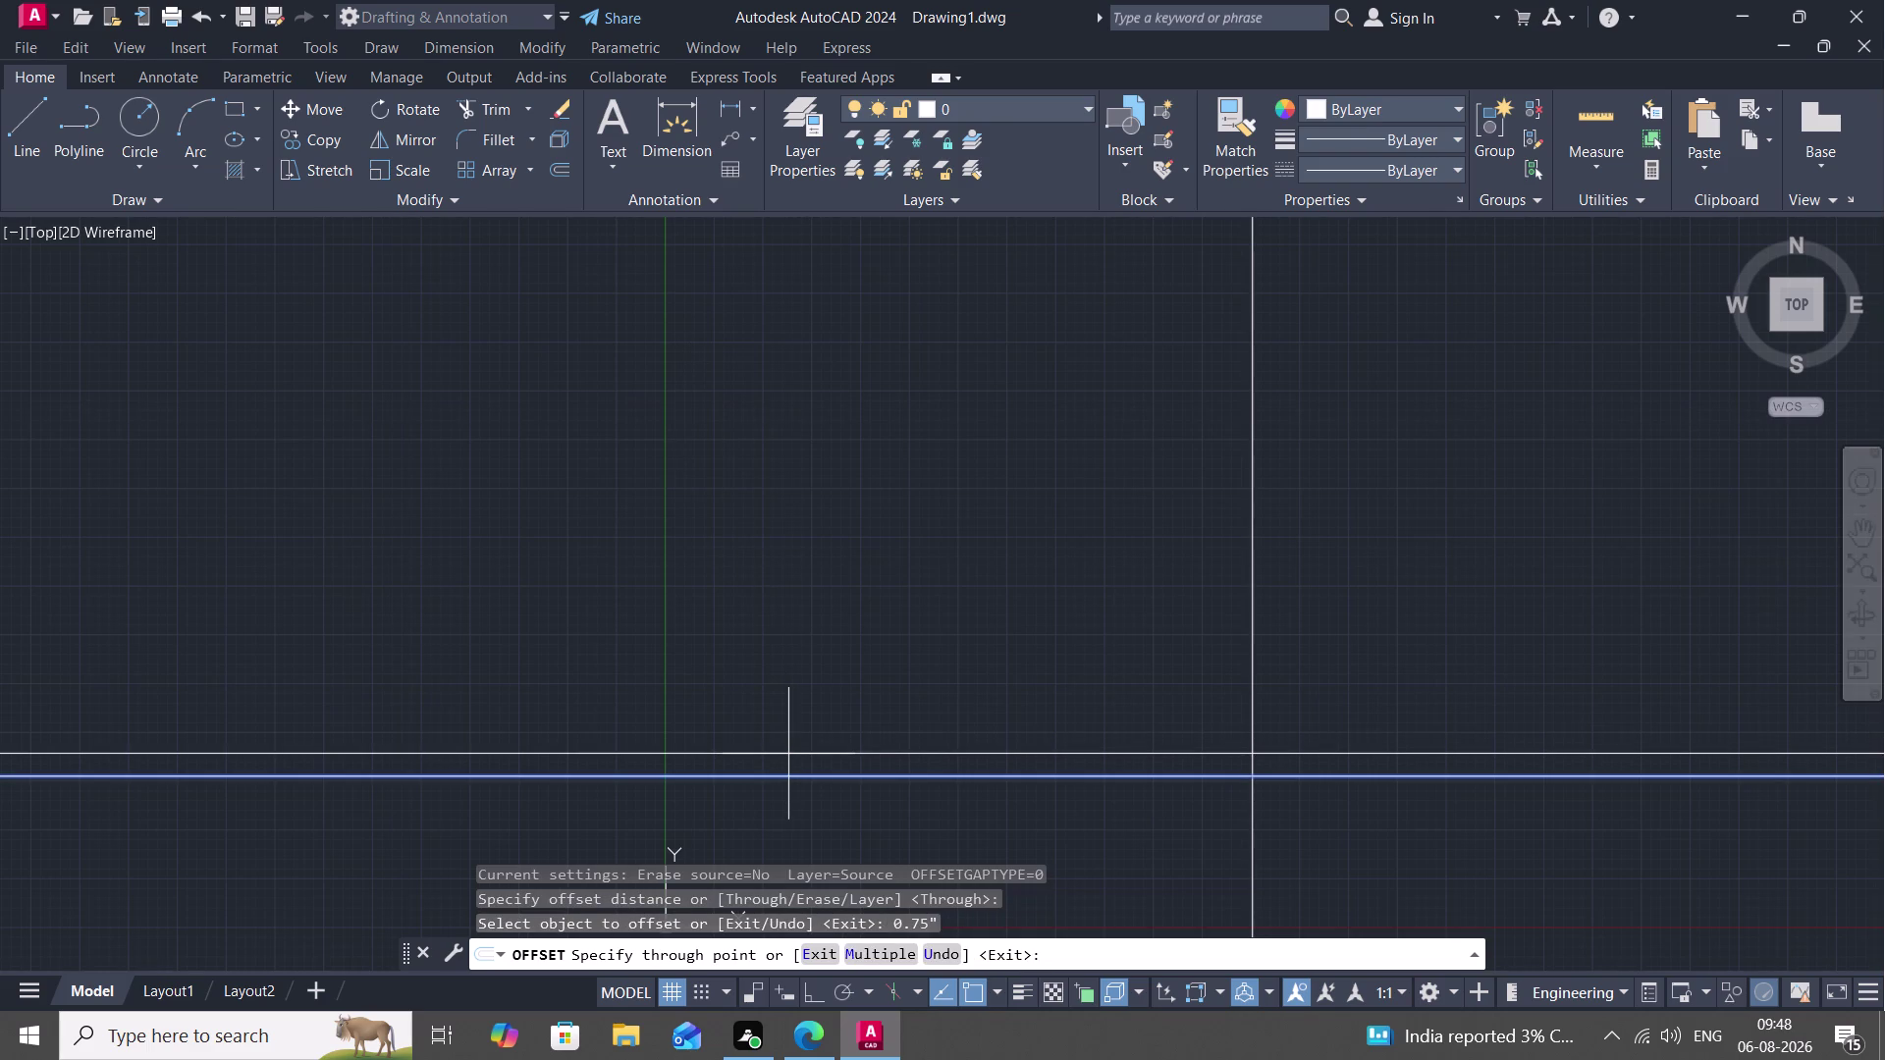
key(Escape)
Restart OFFSET with a 0.75" distance.
key(o)
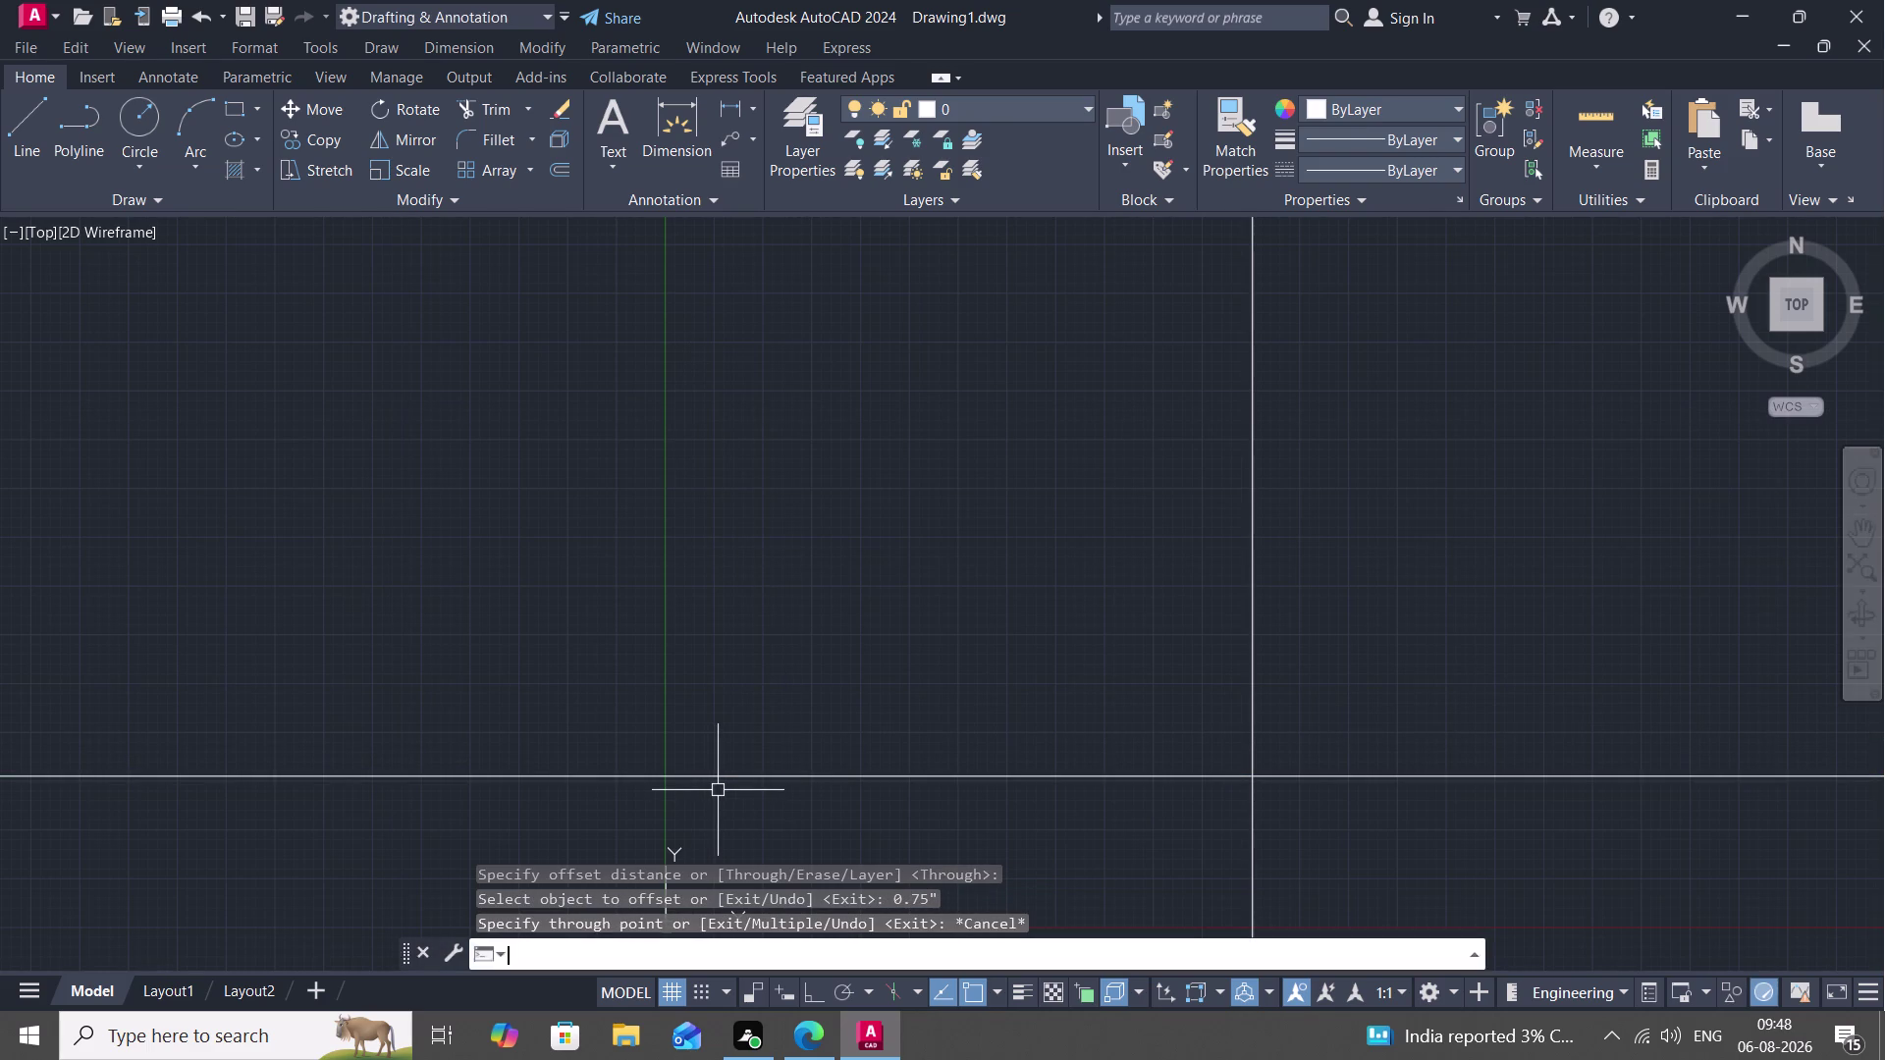
key(space)
key(0)
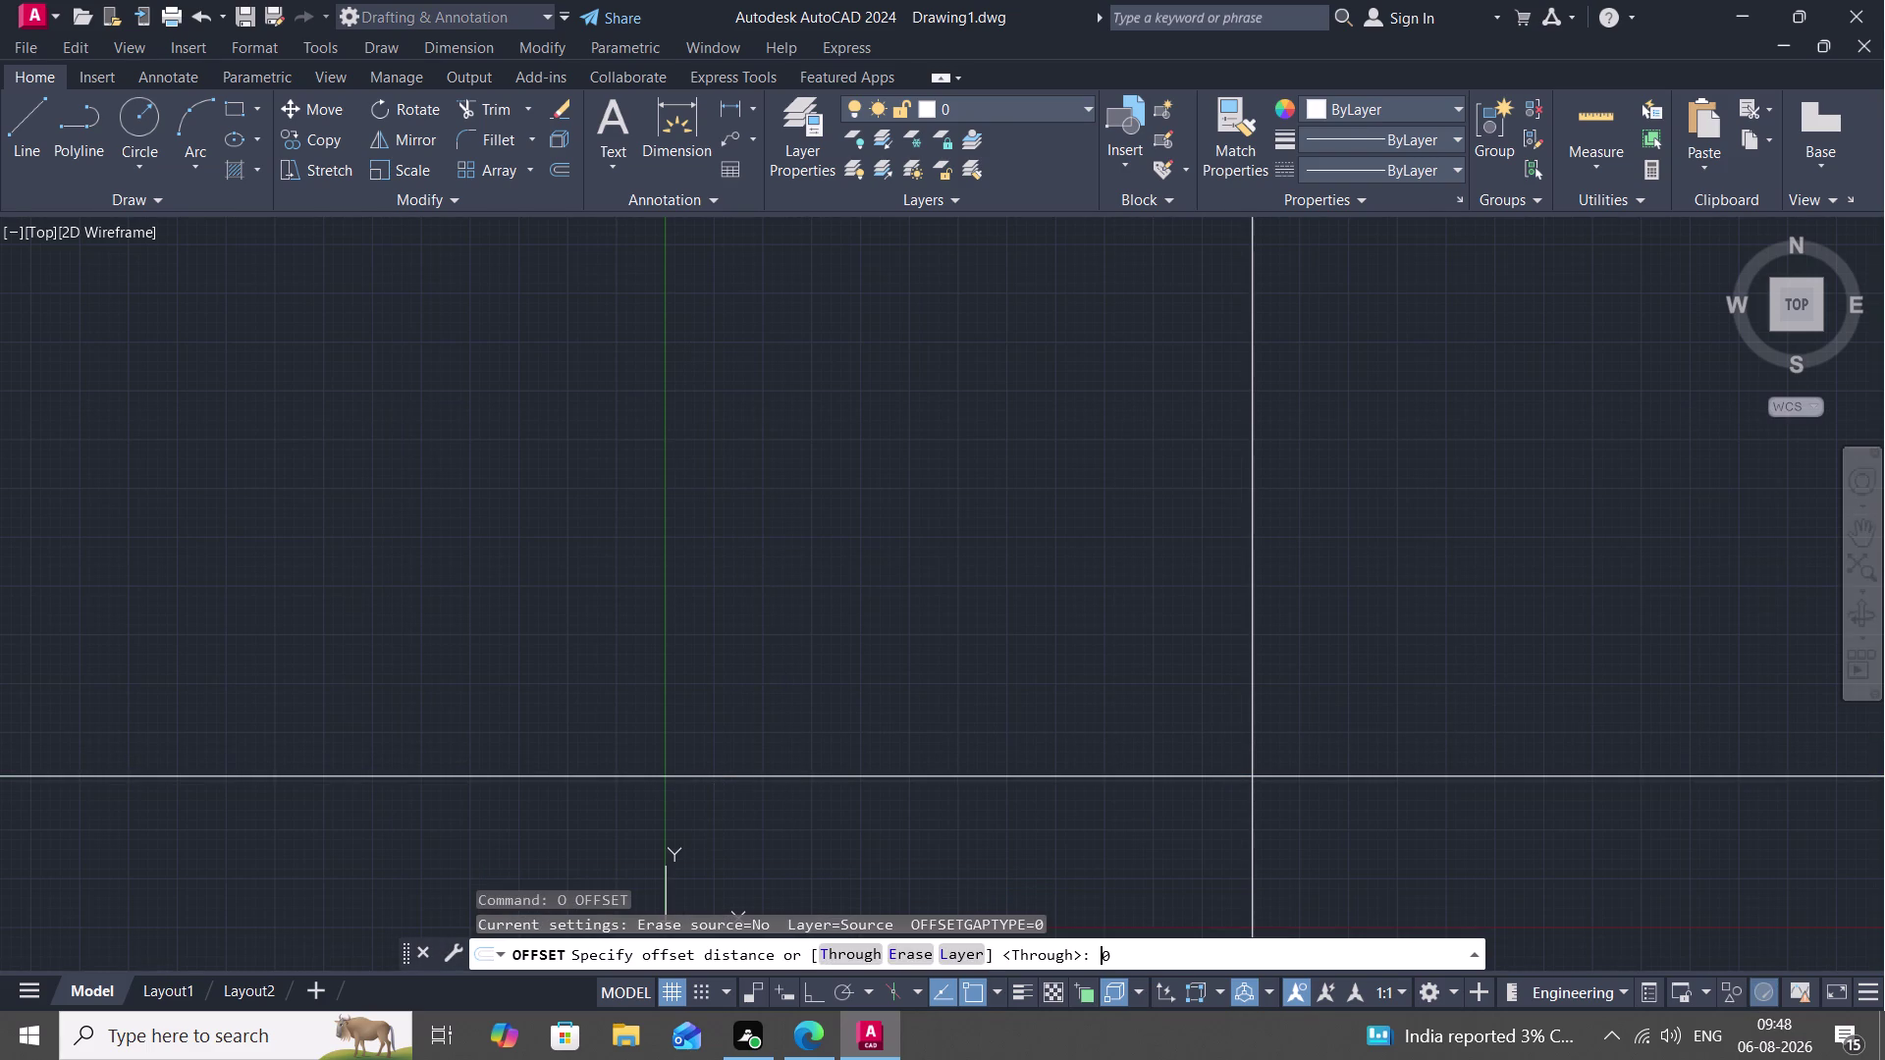
key(period)
text(7)
text(5)
text(")
key(space)
Offset the horizontal line 0.75" upward and the vertical line 0.75" leftward.
click(781, 774)
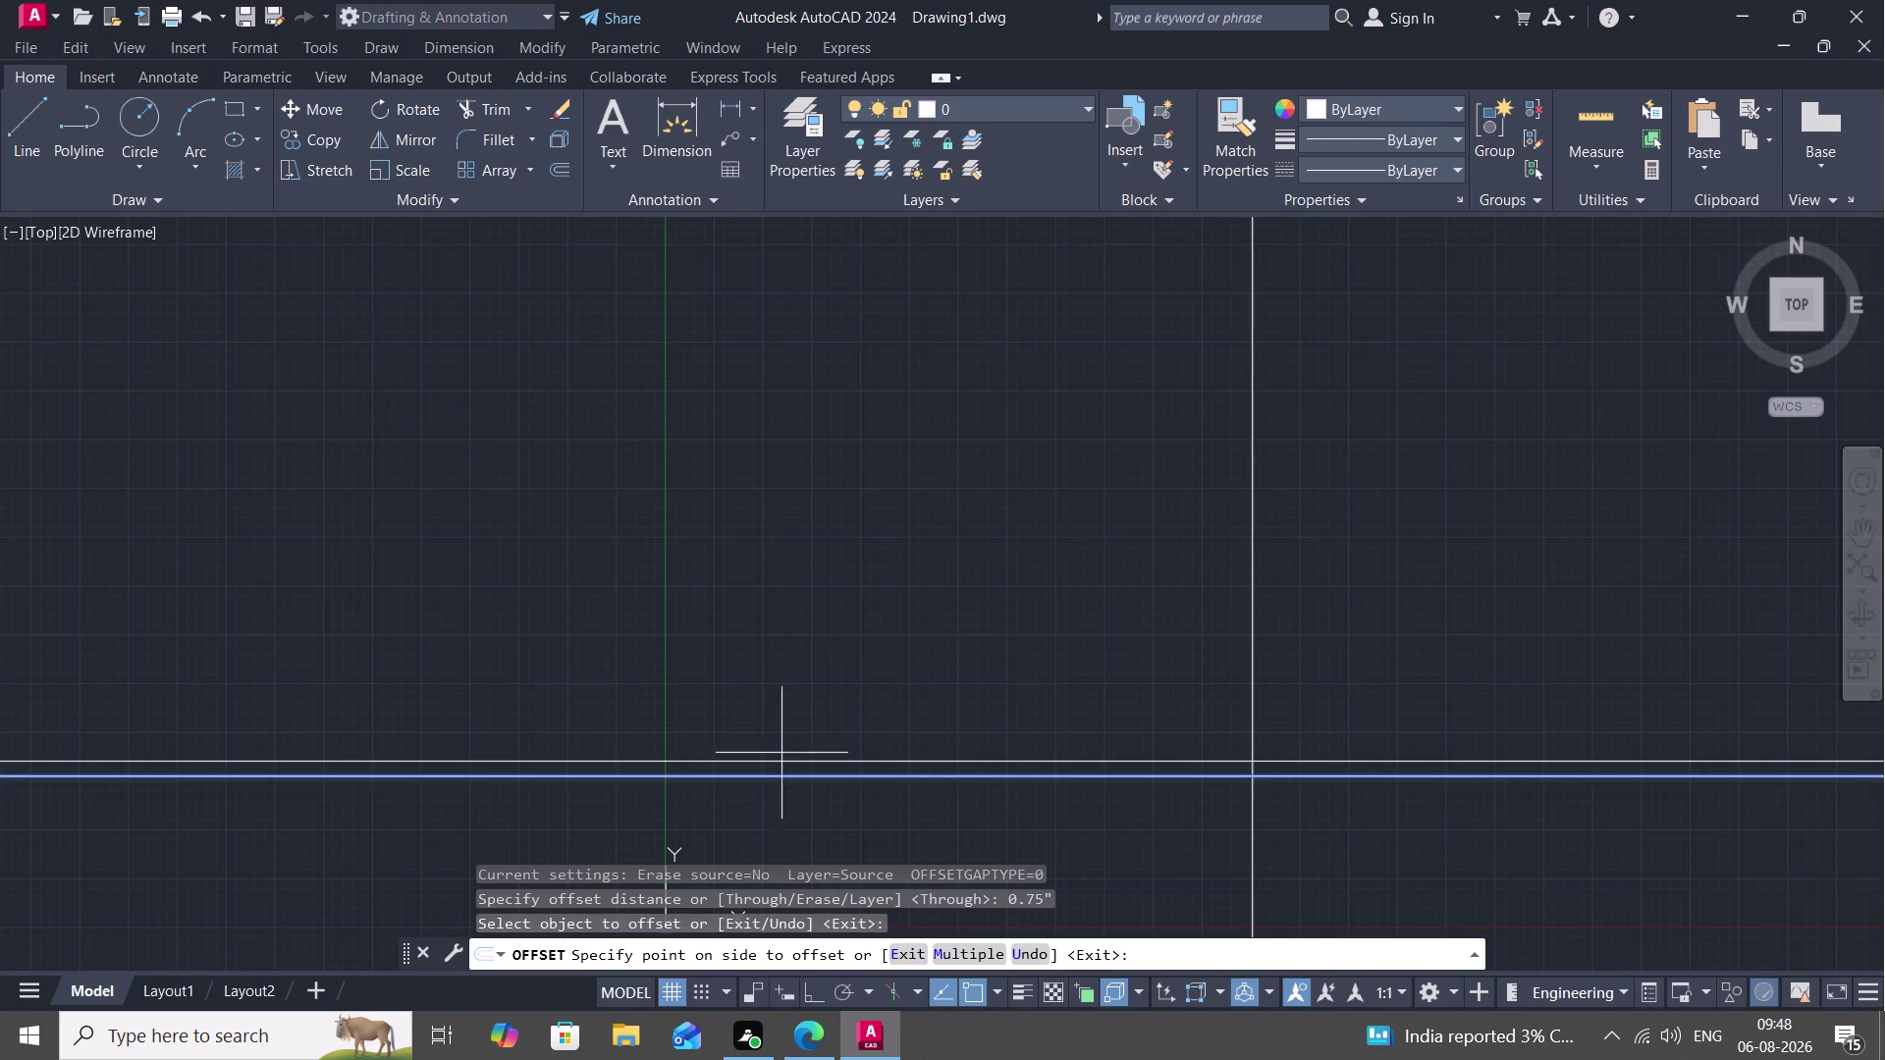
click(782, 700)
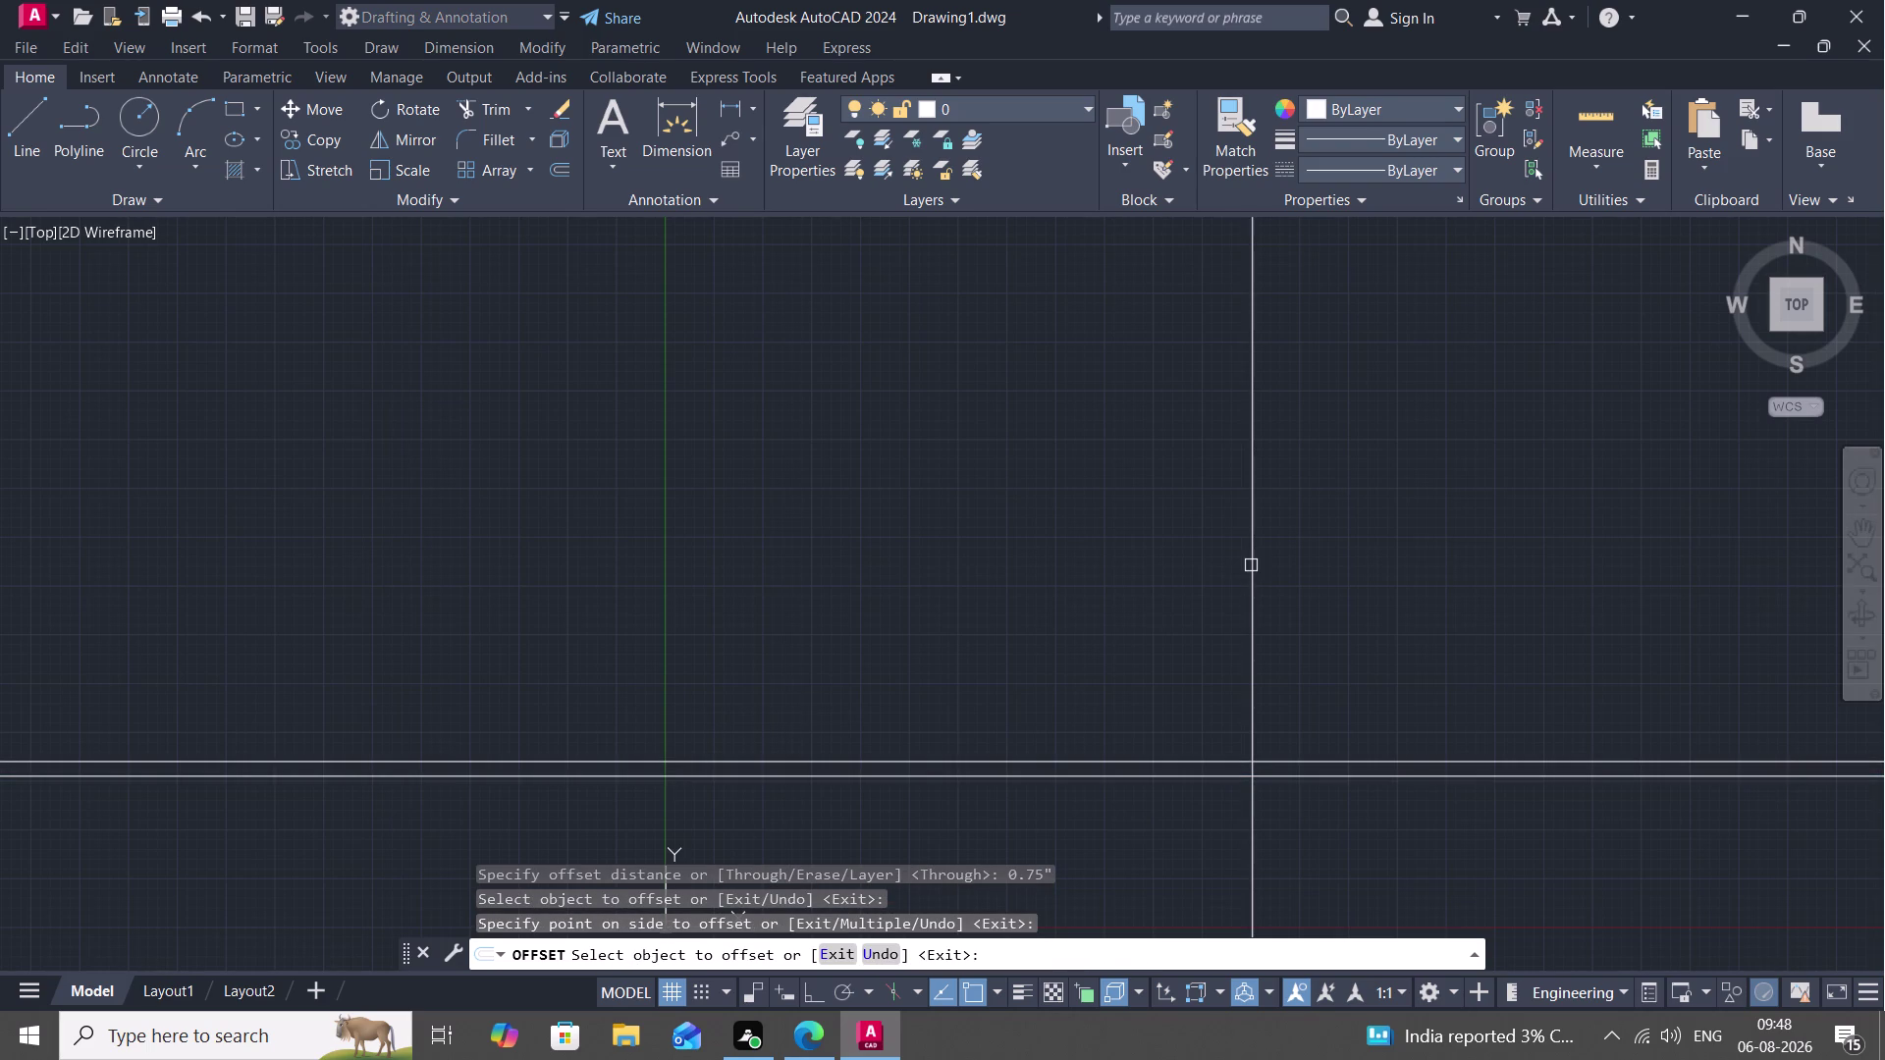
click(1250, 565)
click(1161, 560)
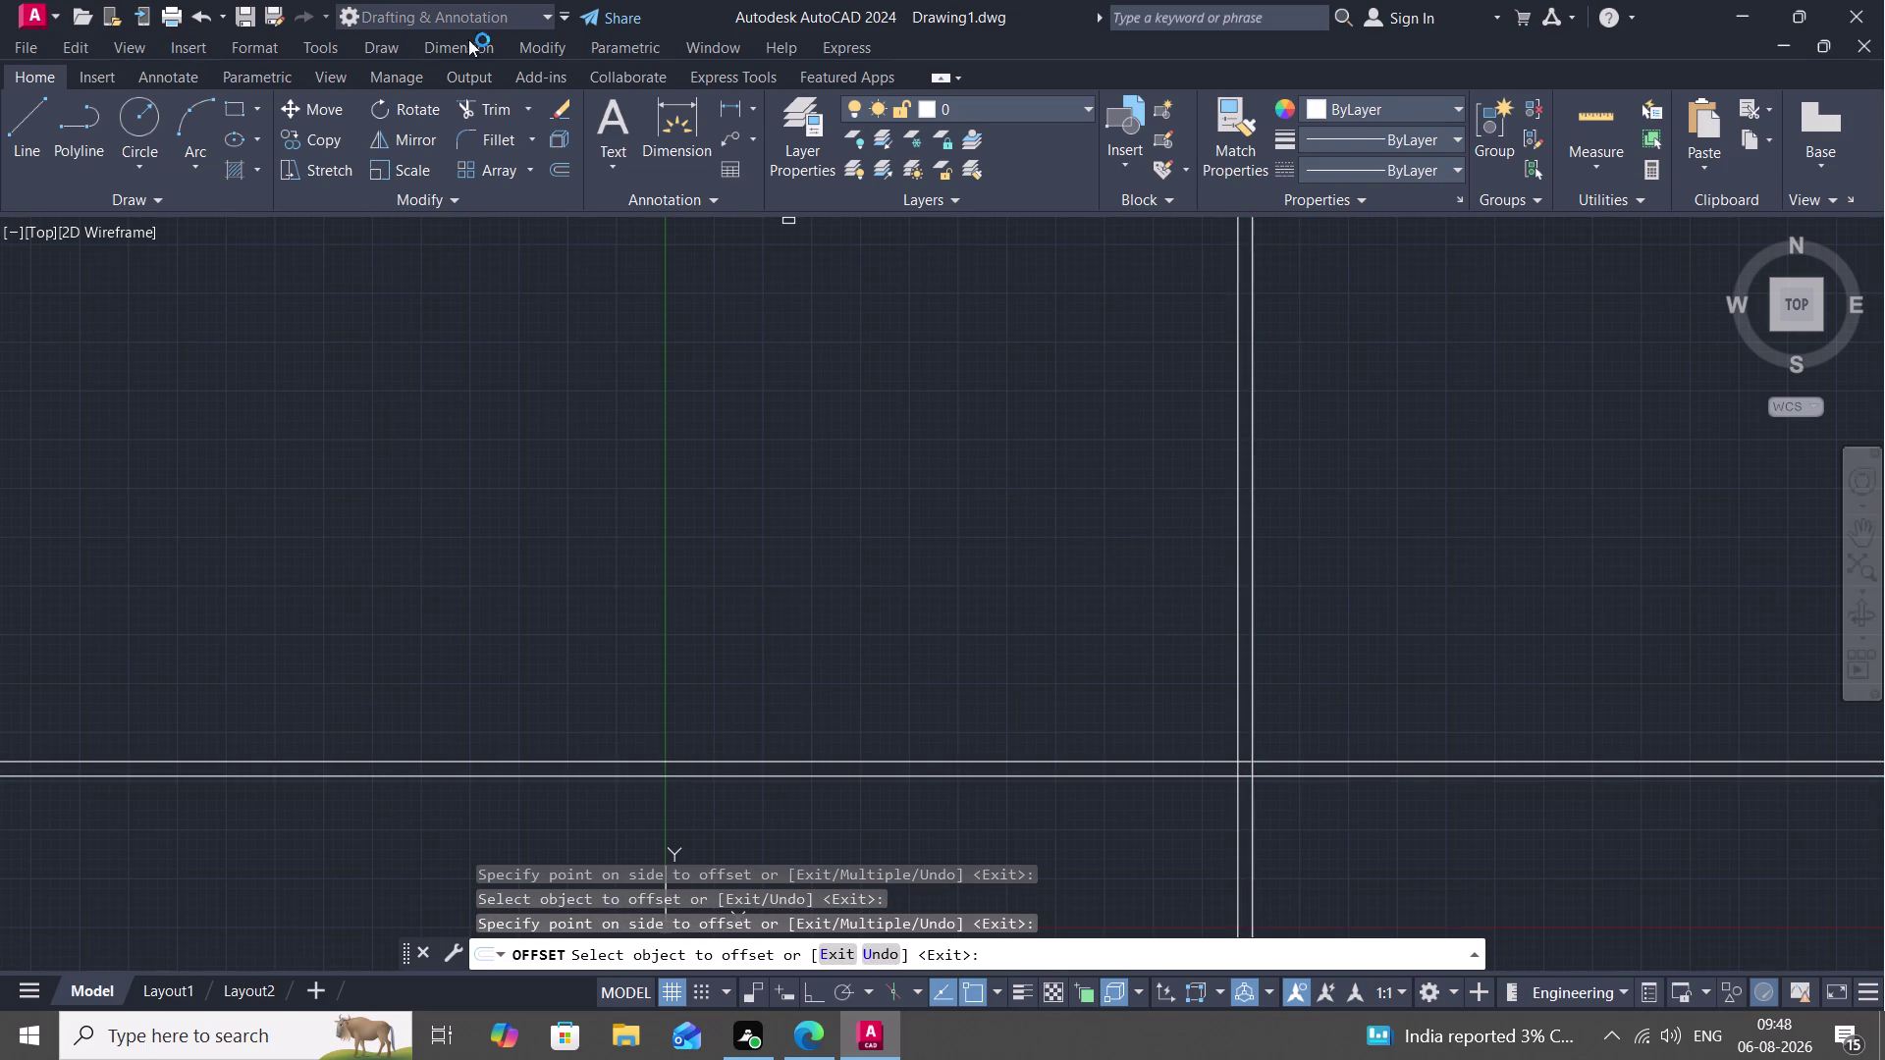
click(738, 107)
Place a linear dimension between the two vertical lines and zoom in to read 0.75".
key(space)
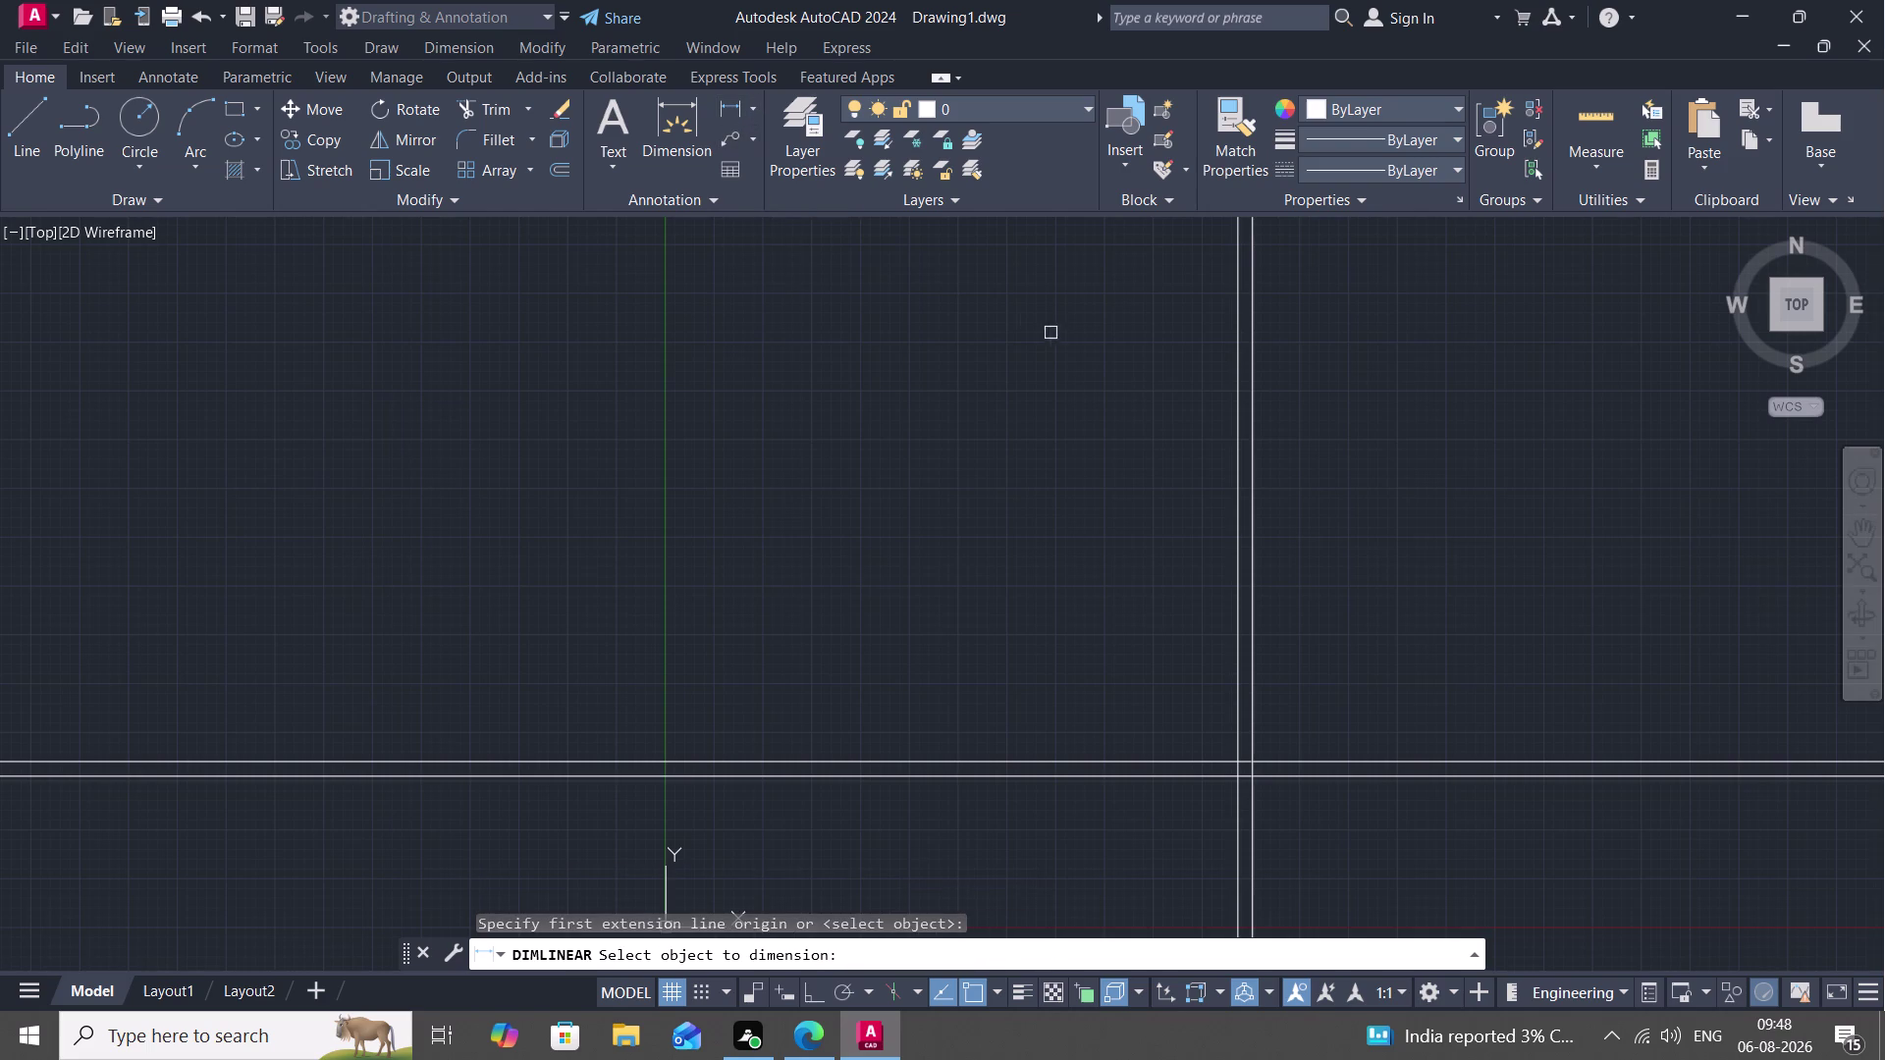
key(space)
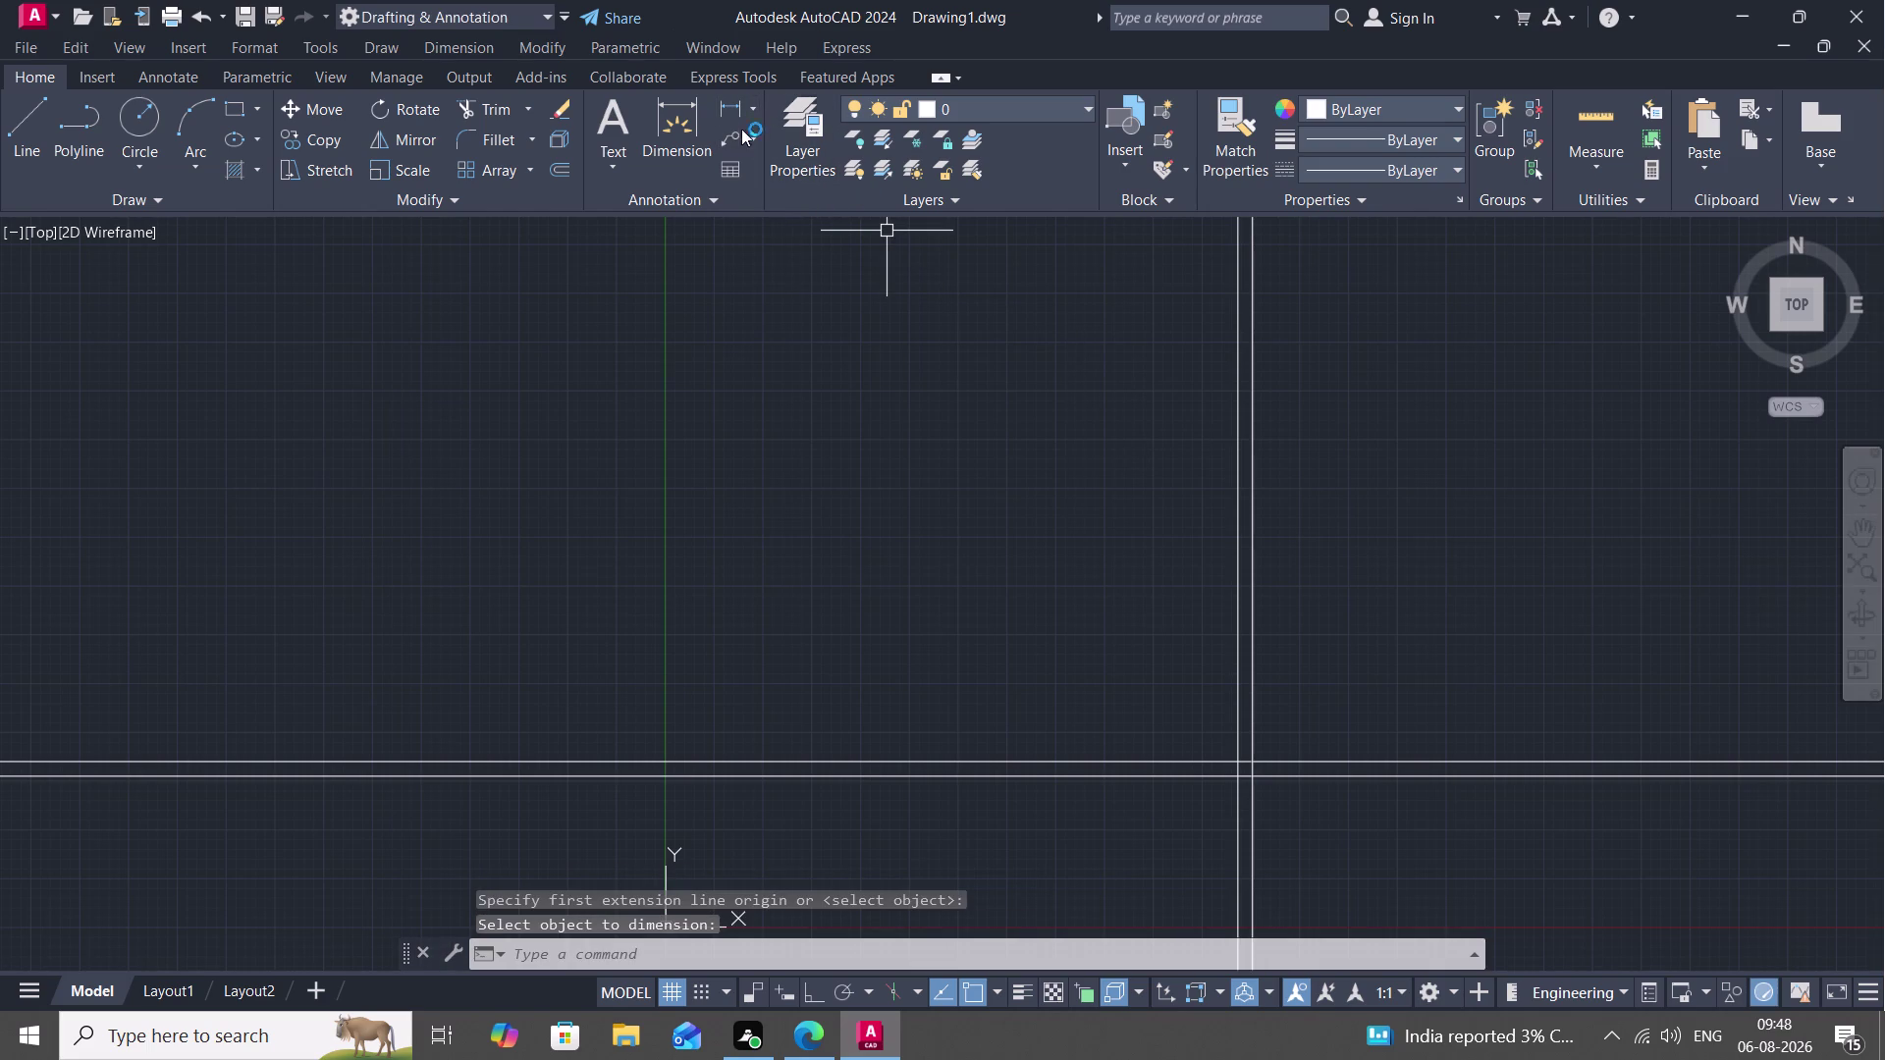
click(733, 104)
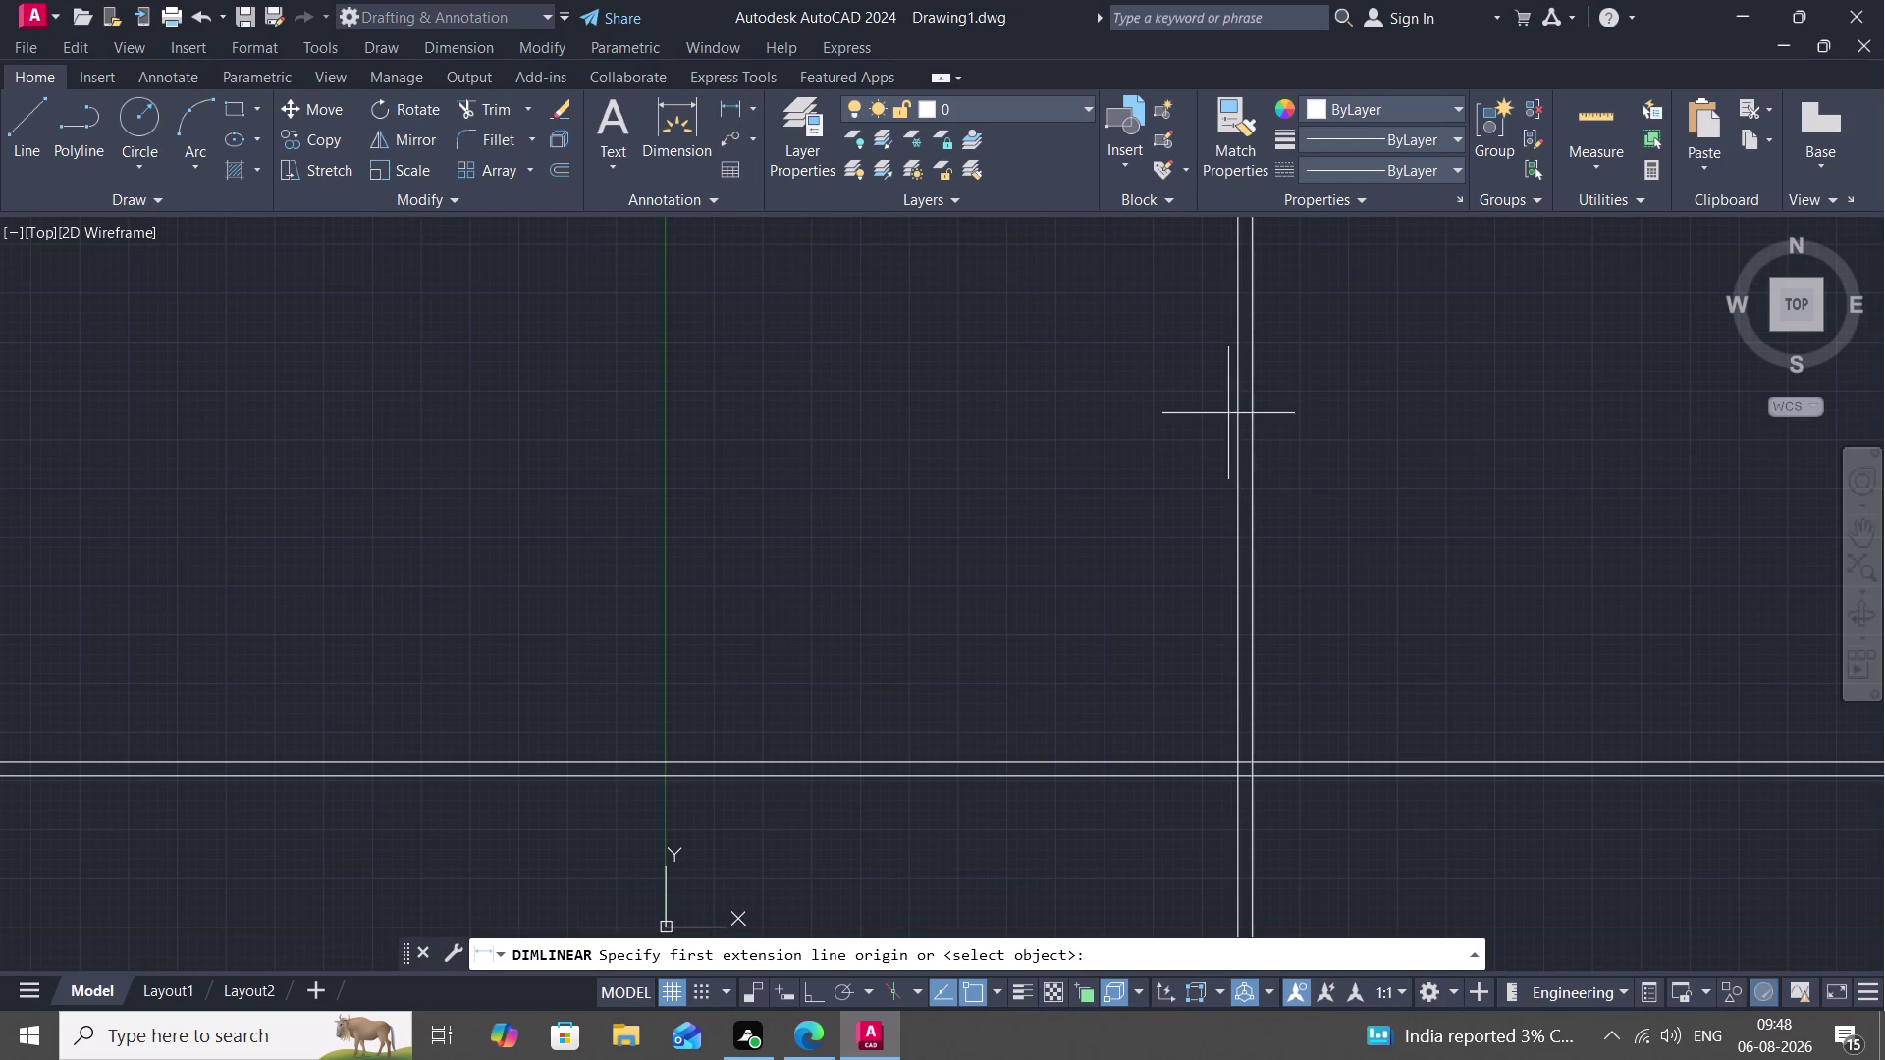
click(1237, 416)
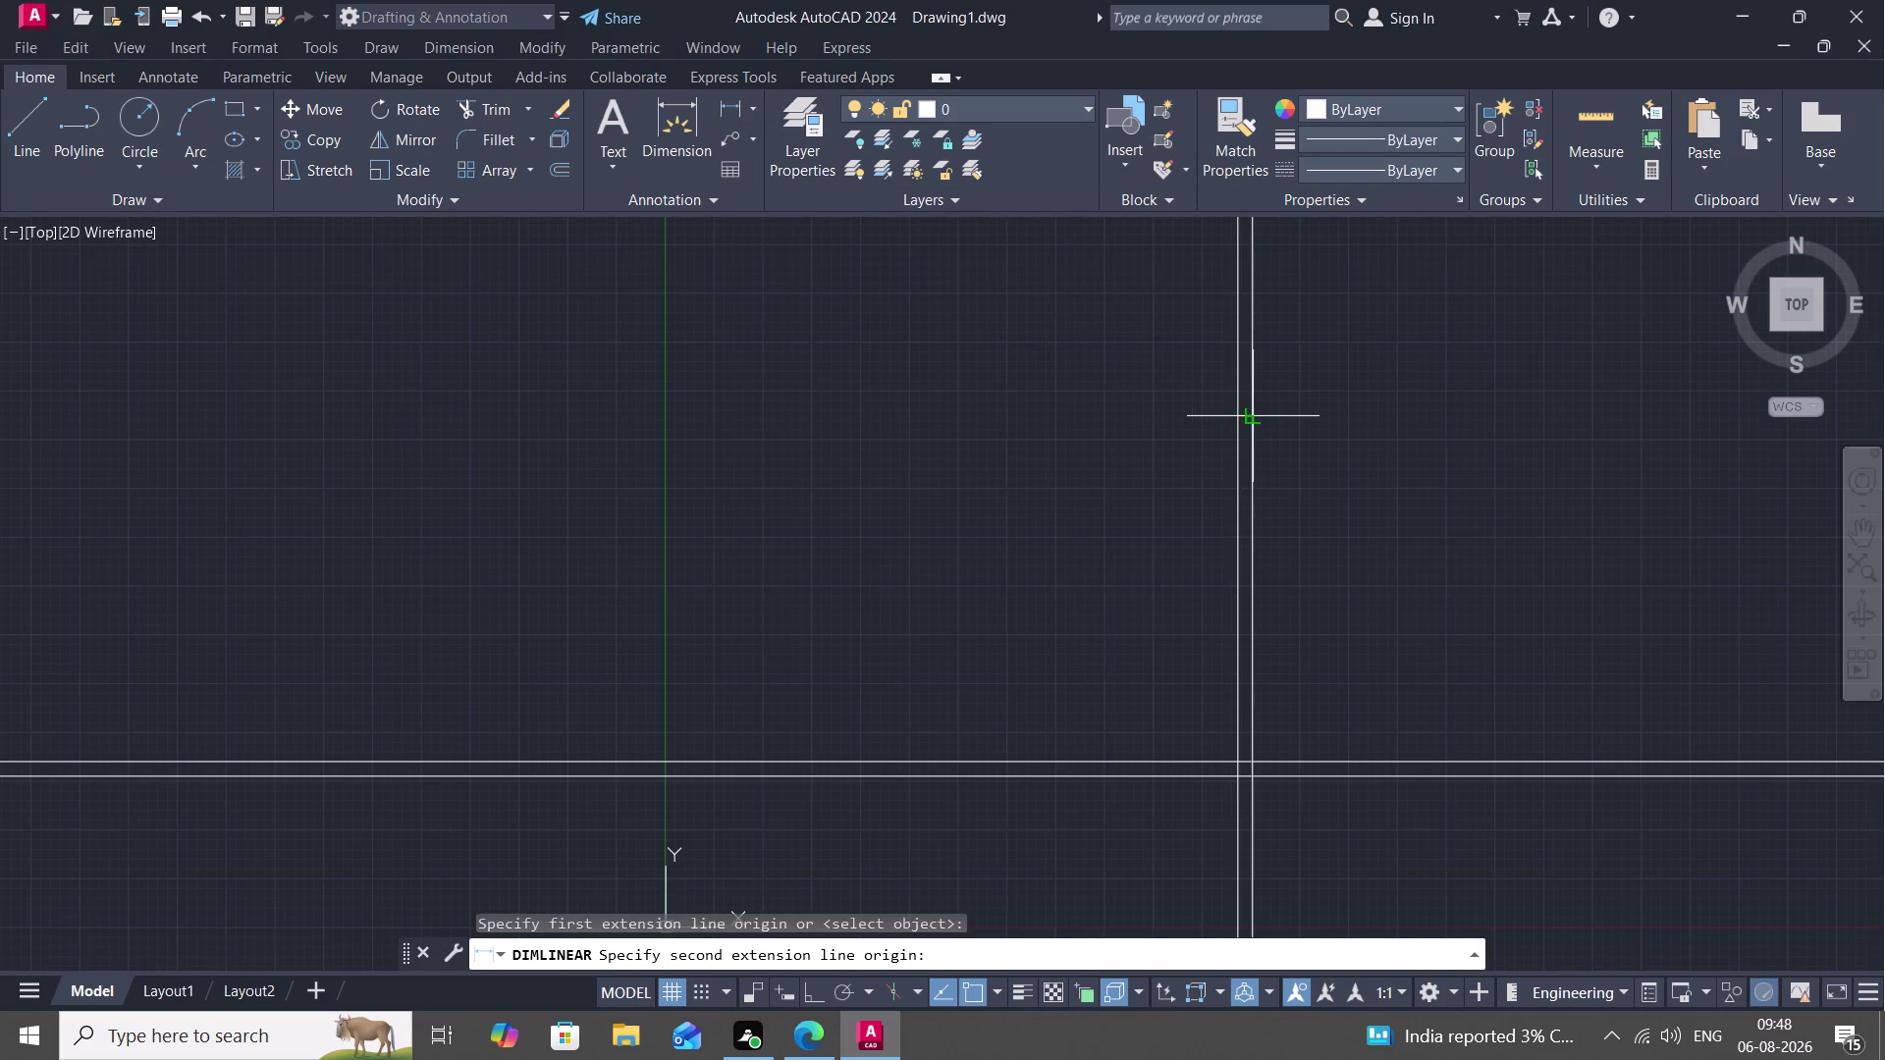
click(1255, 411)
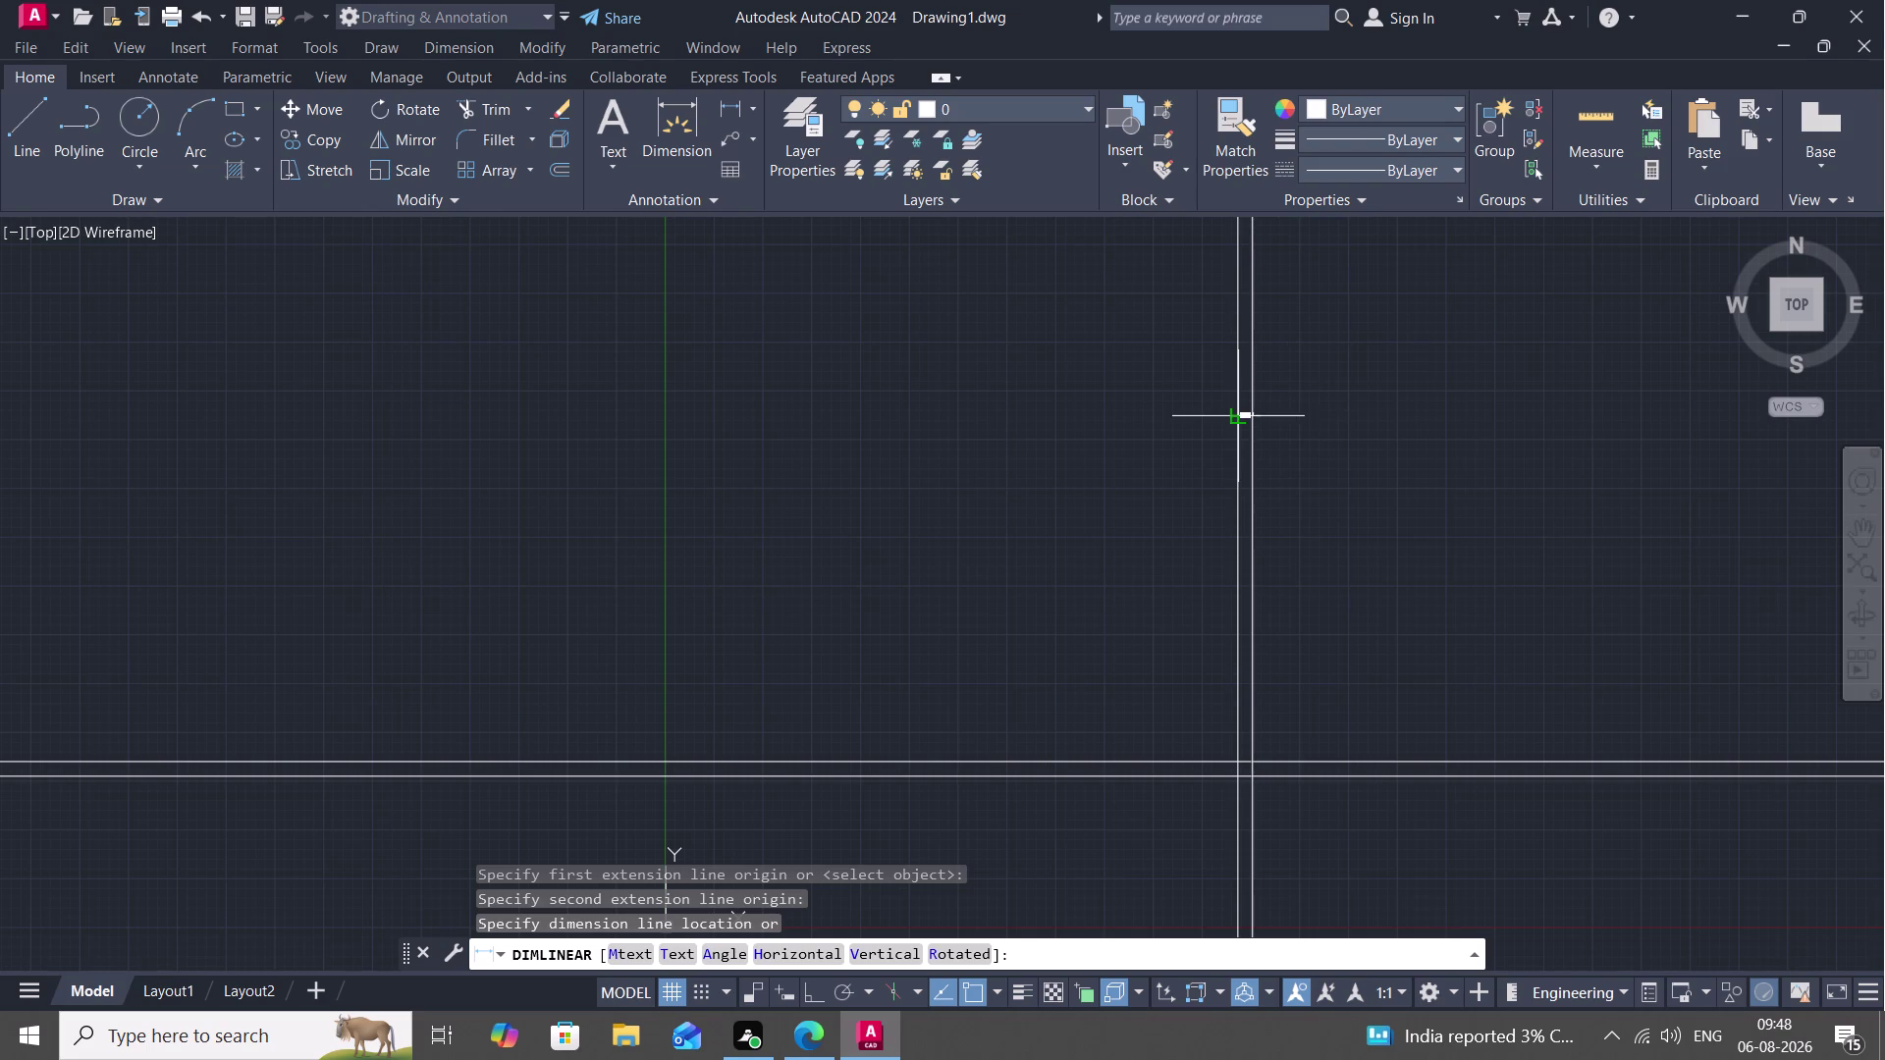
click(989, 485)
scroll(up, 3)
scroll(down, 3)
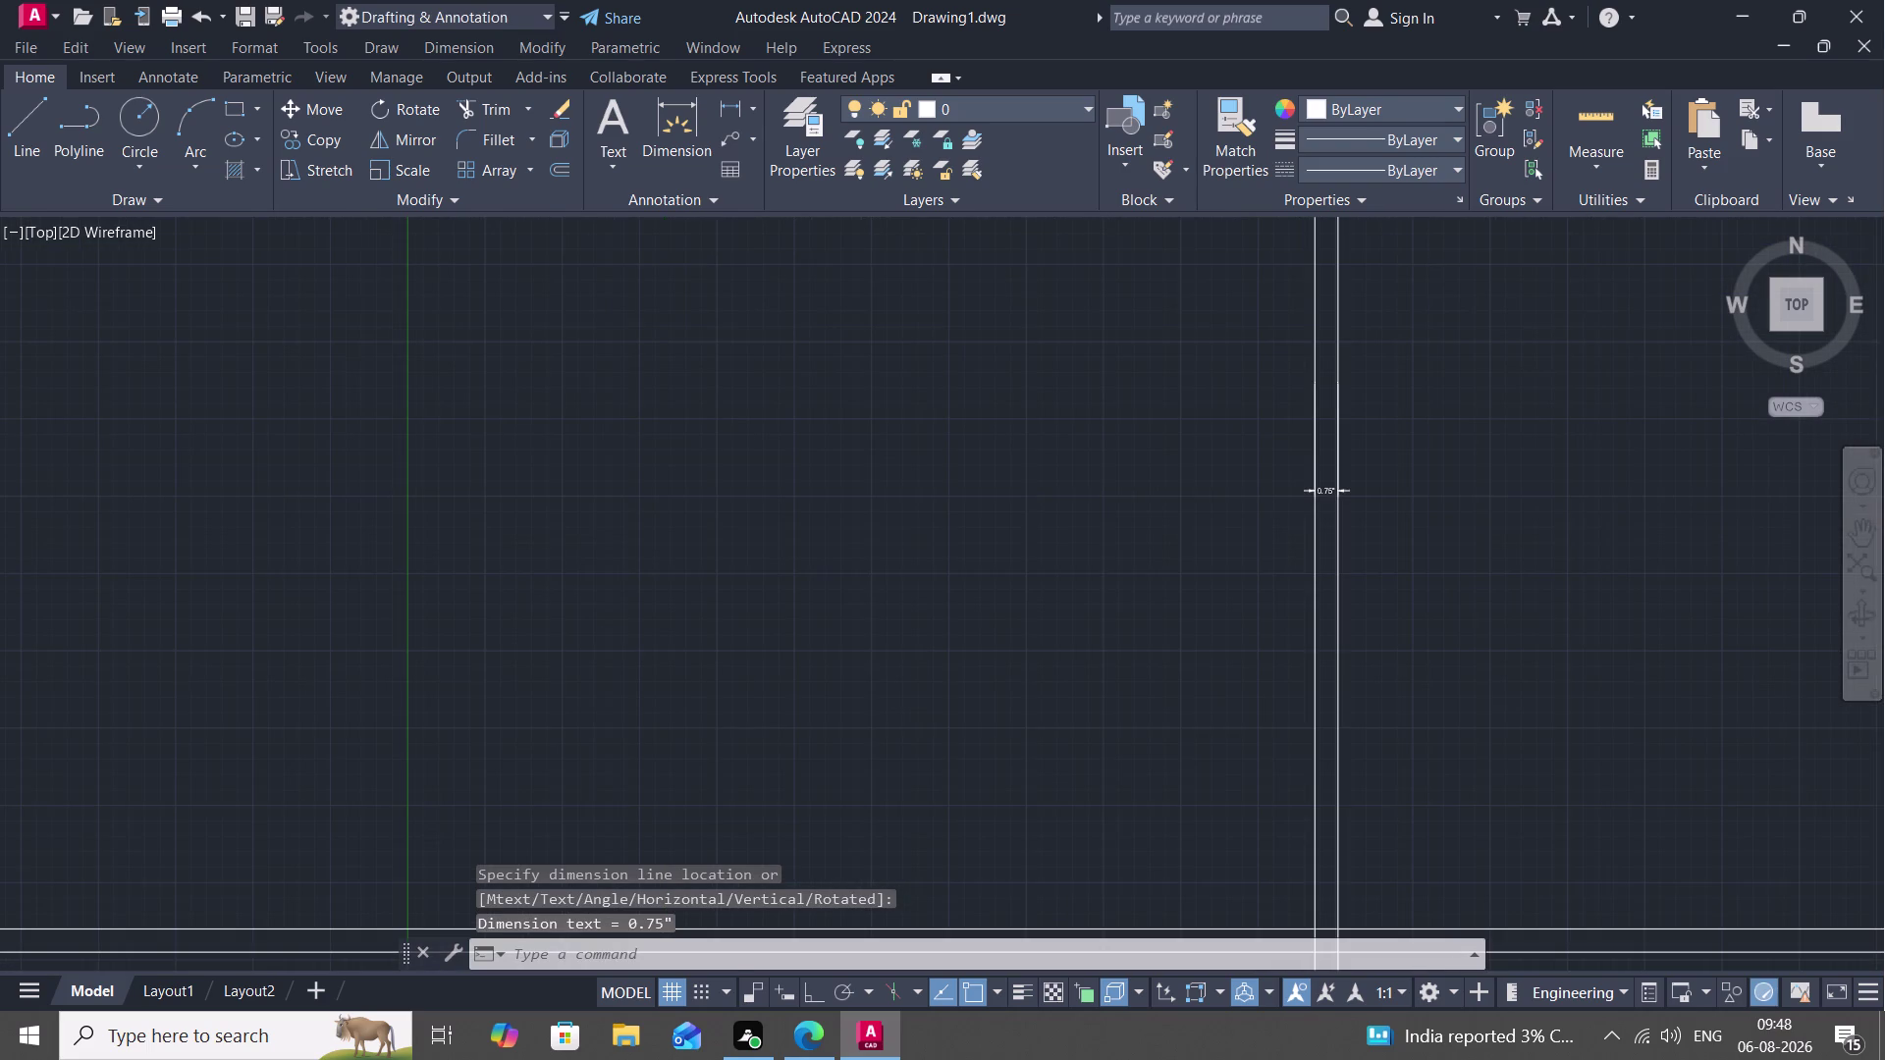
scroll(up, 3)
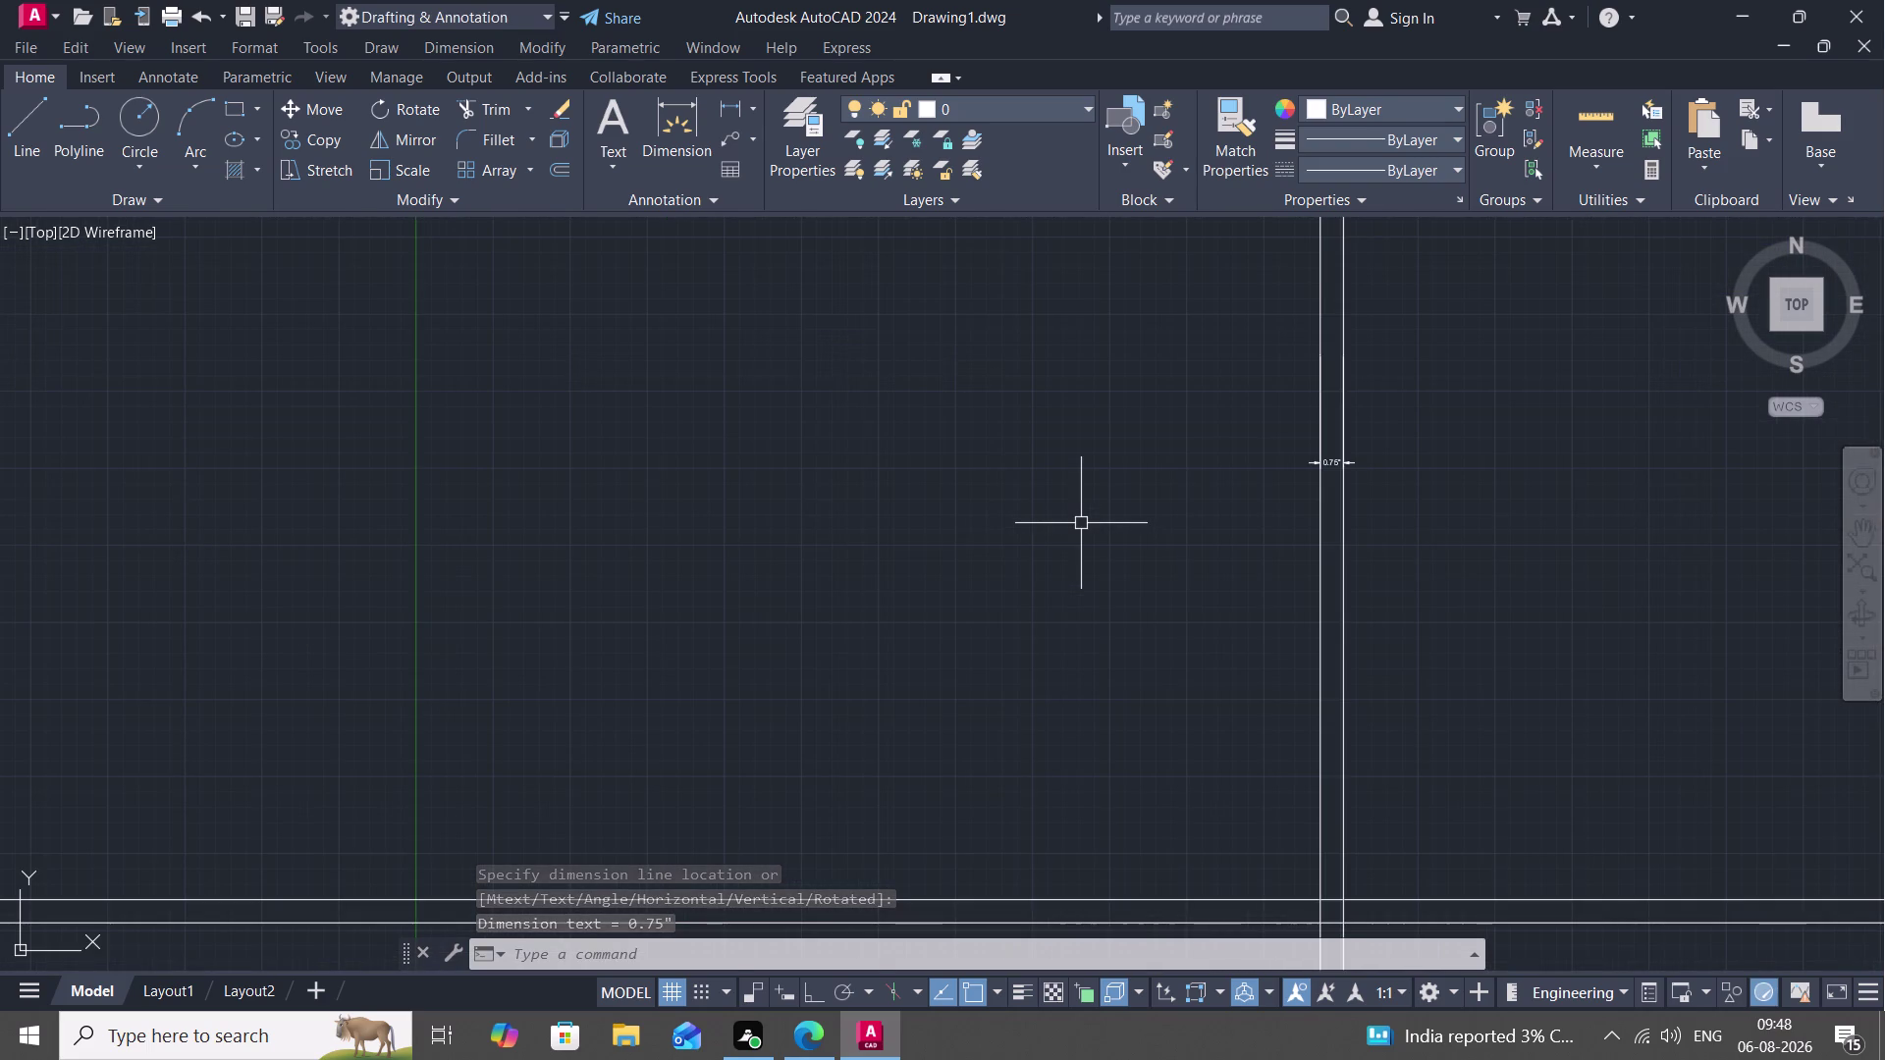
middle_drag(1081, 525, 1115, 445)
scroll(down, 3)
scroll(up, 3)
scroll(up, 3)
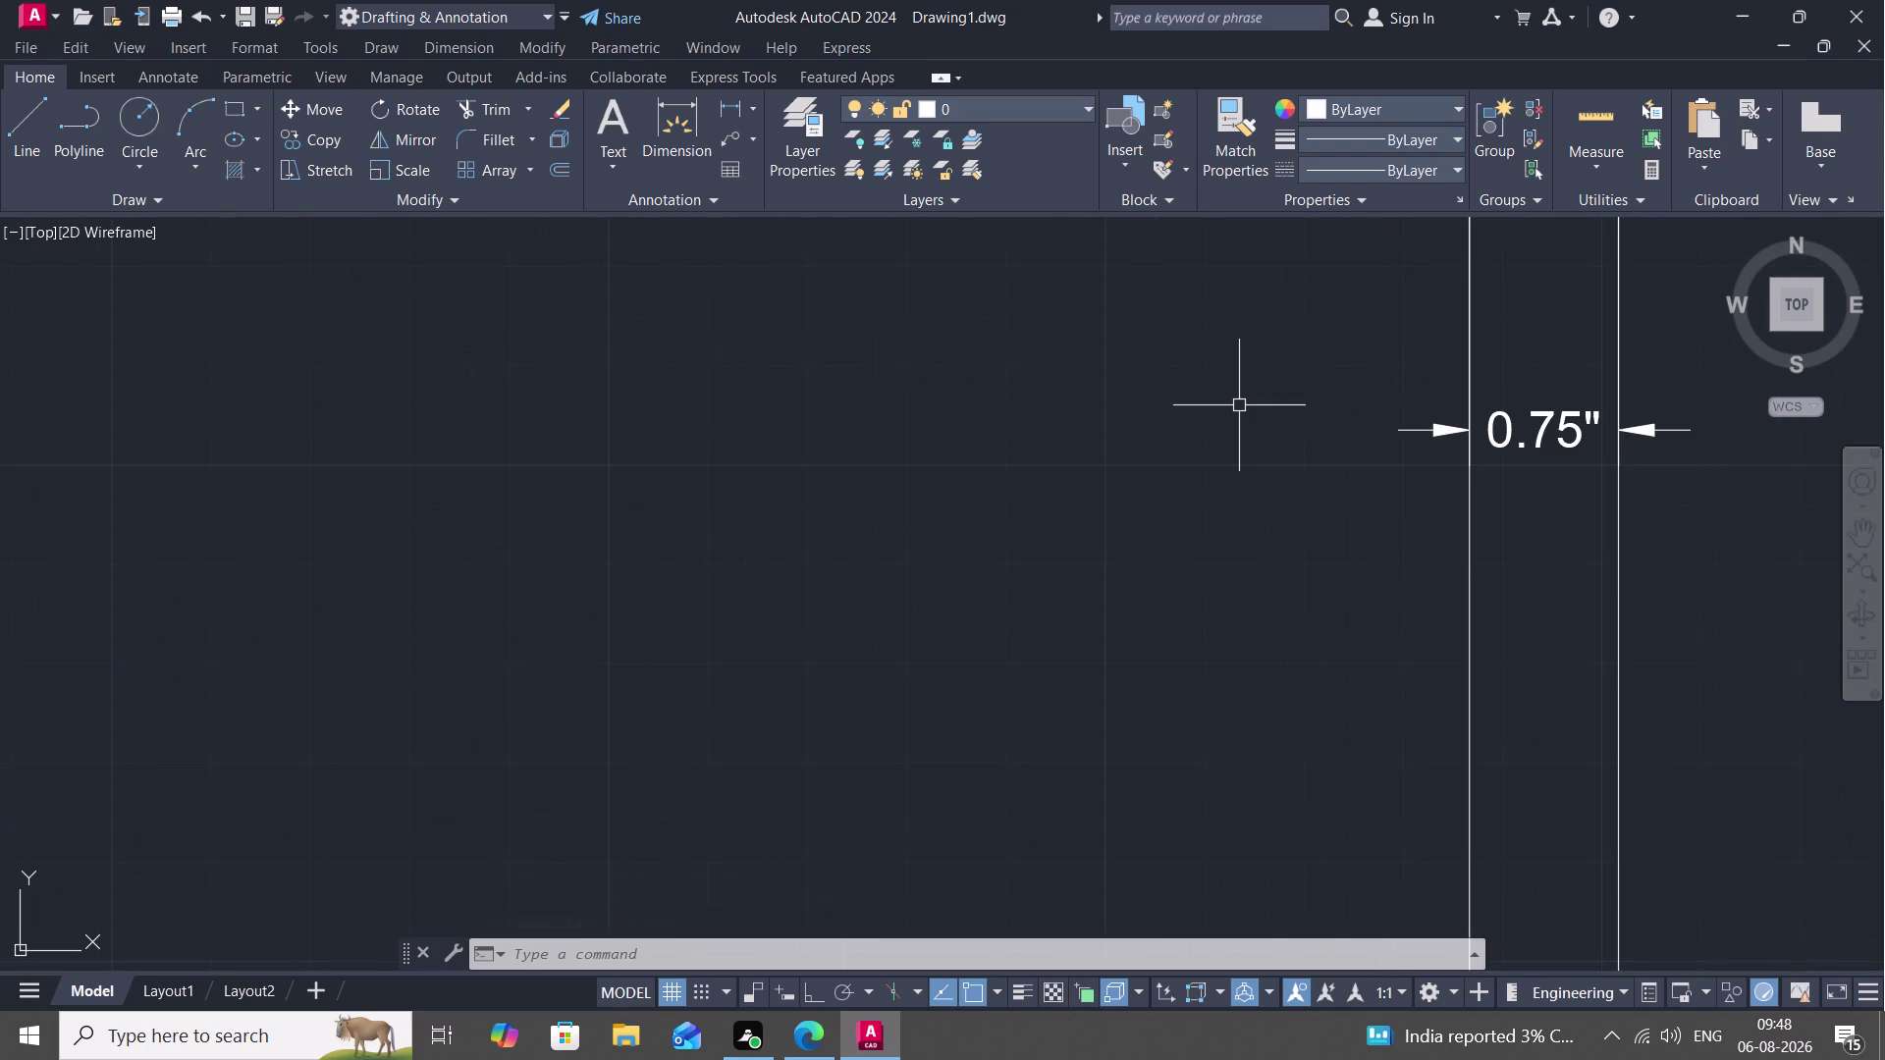
Erase the 0.75" dimension and pan back to the line pairs.
click(1551, 437)
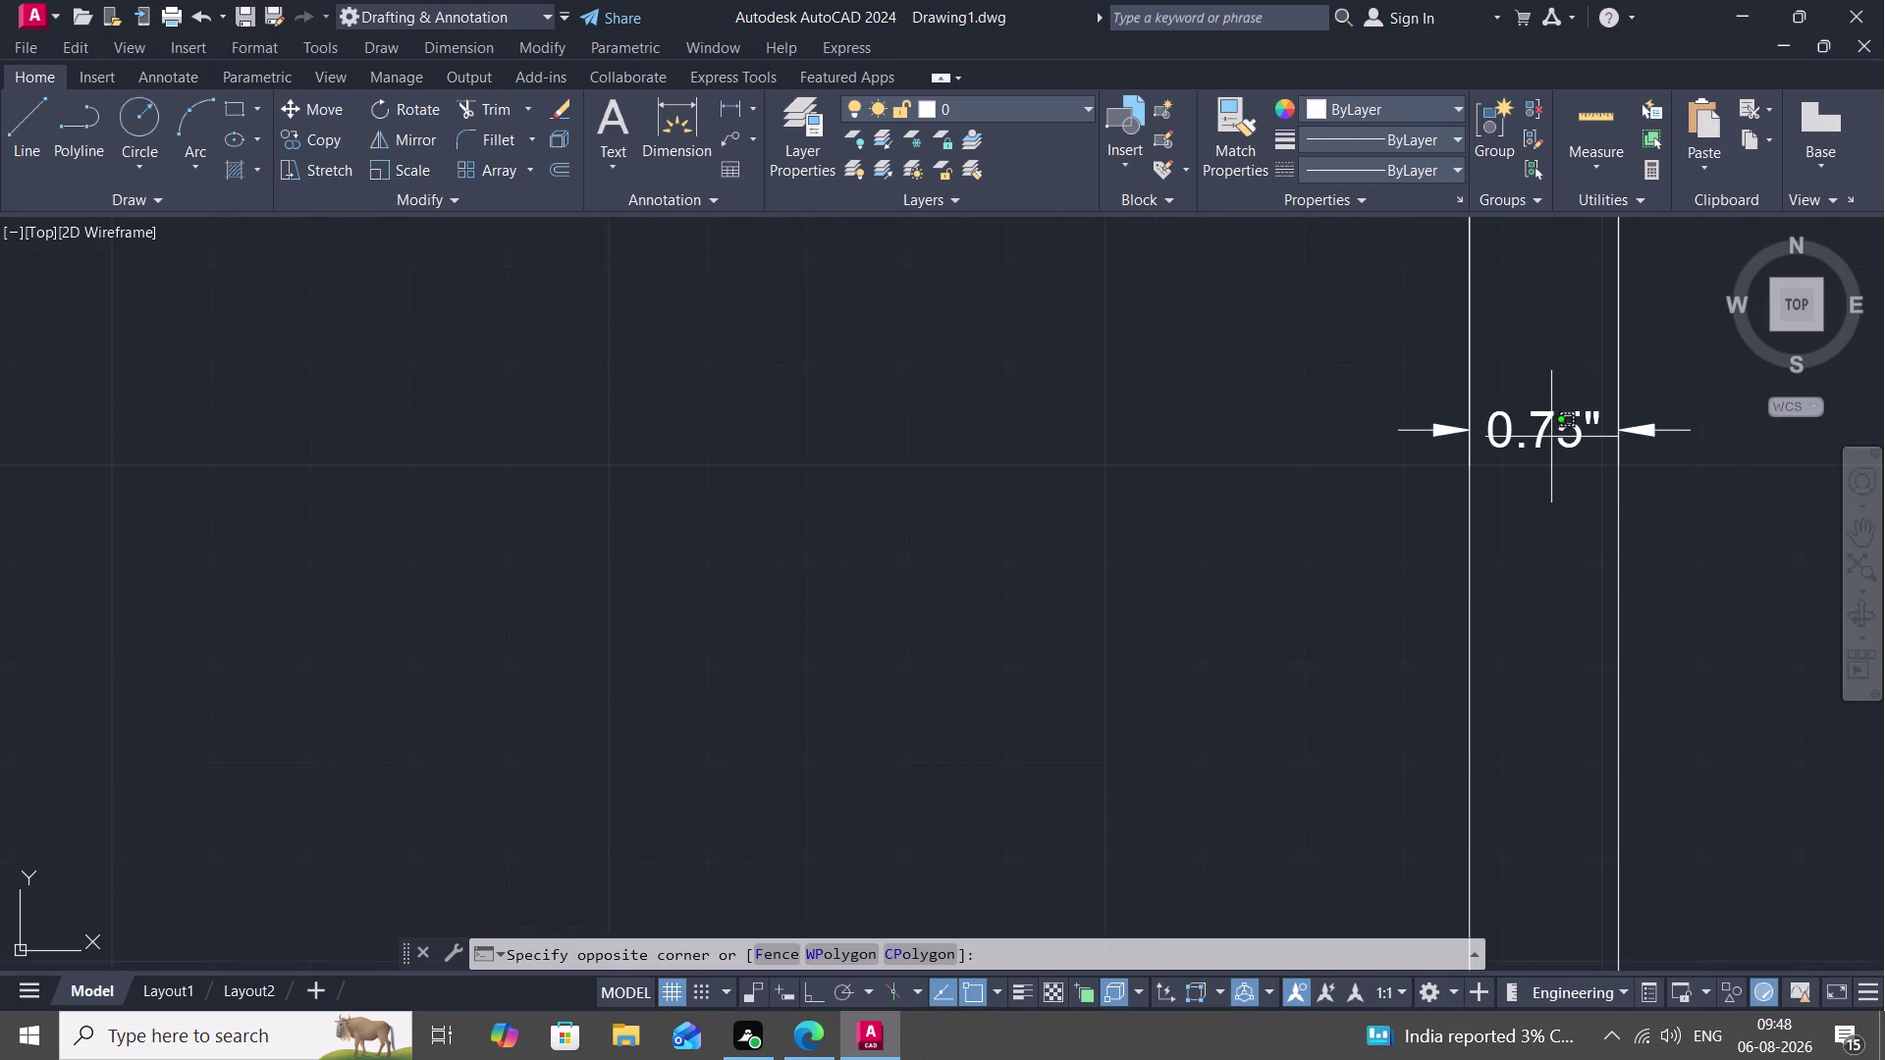
key(Escape)
click(1550, 436)
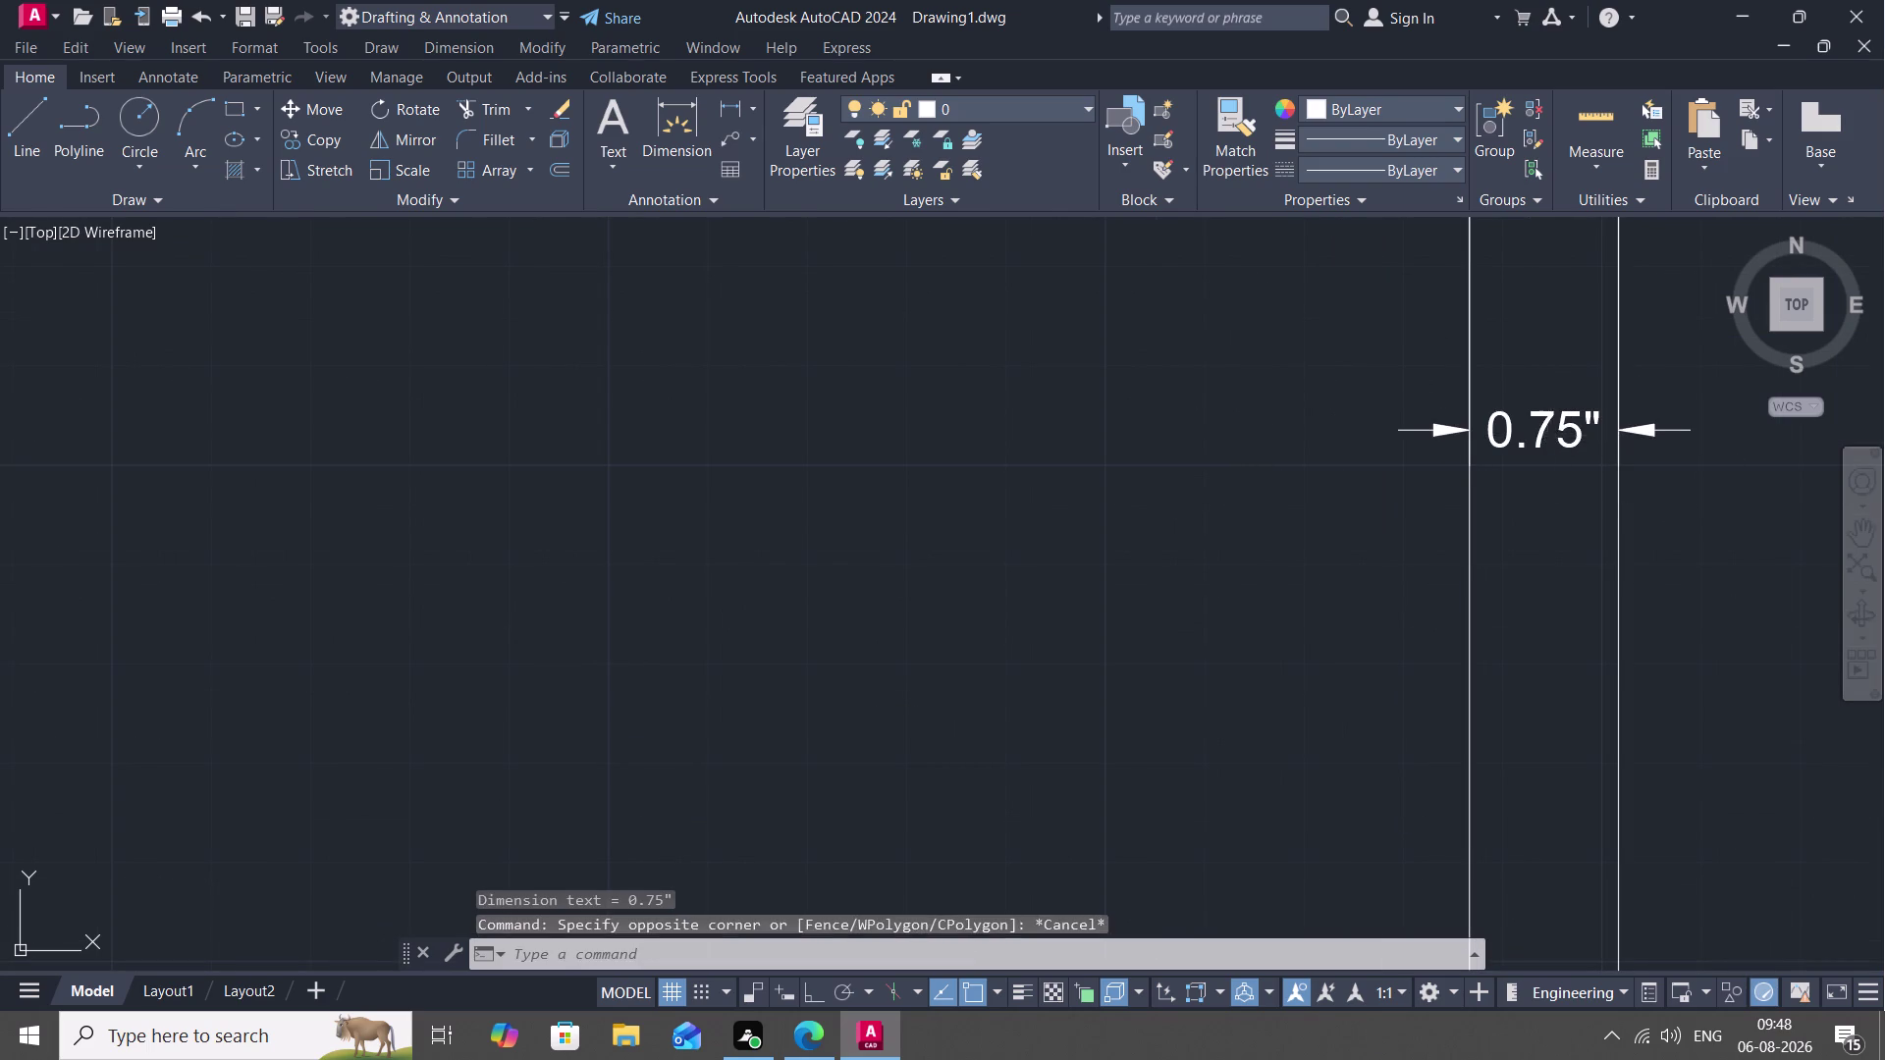
key(Delete)
scroll(down, 3)
scroll(down, 3)
middle_drag(1330, 576, 1353, 200)
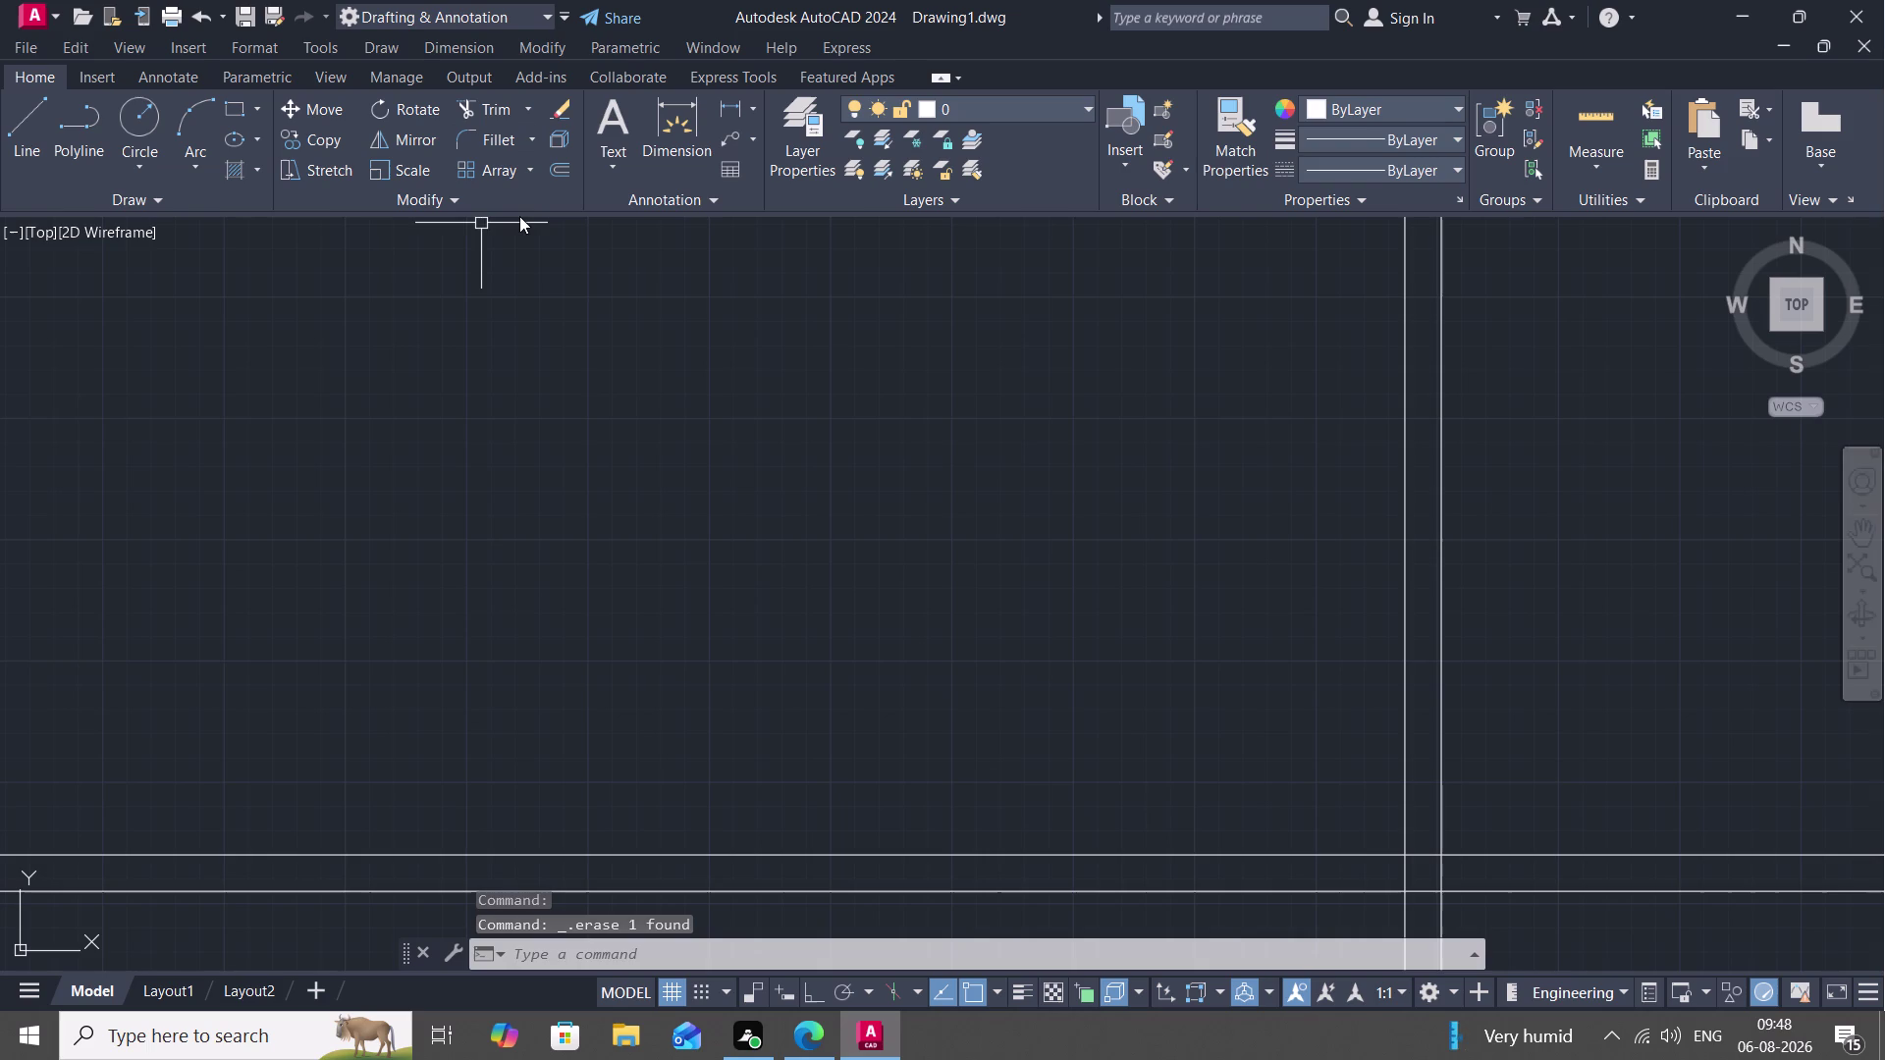
Set a 9" offset distance and copy a vertical line 9" to the left.
key(o)
key(space)
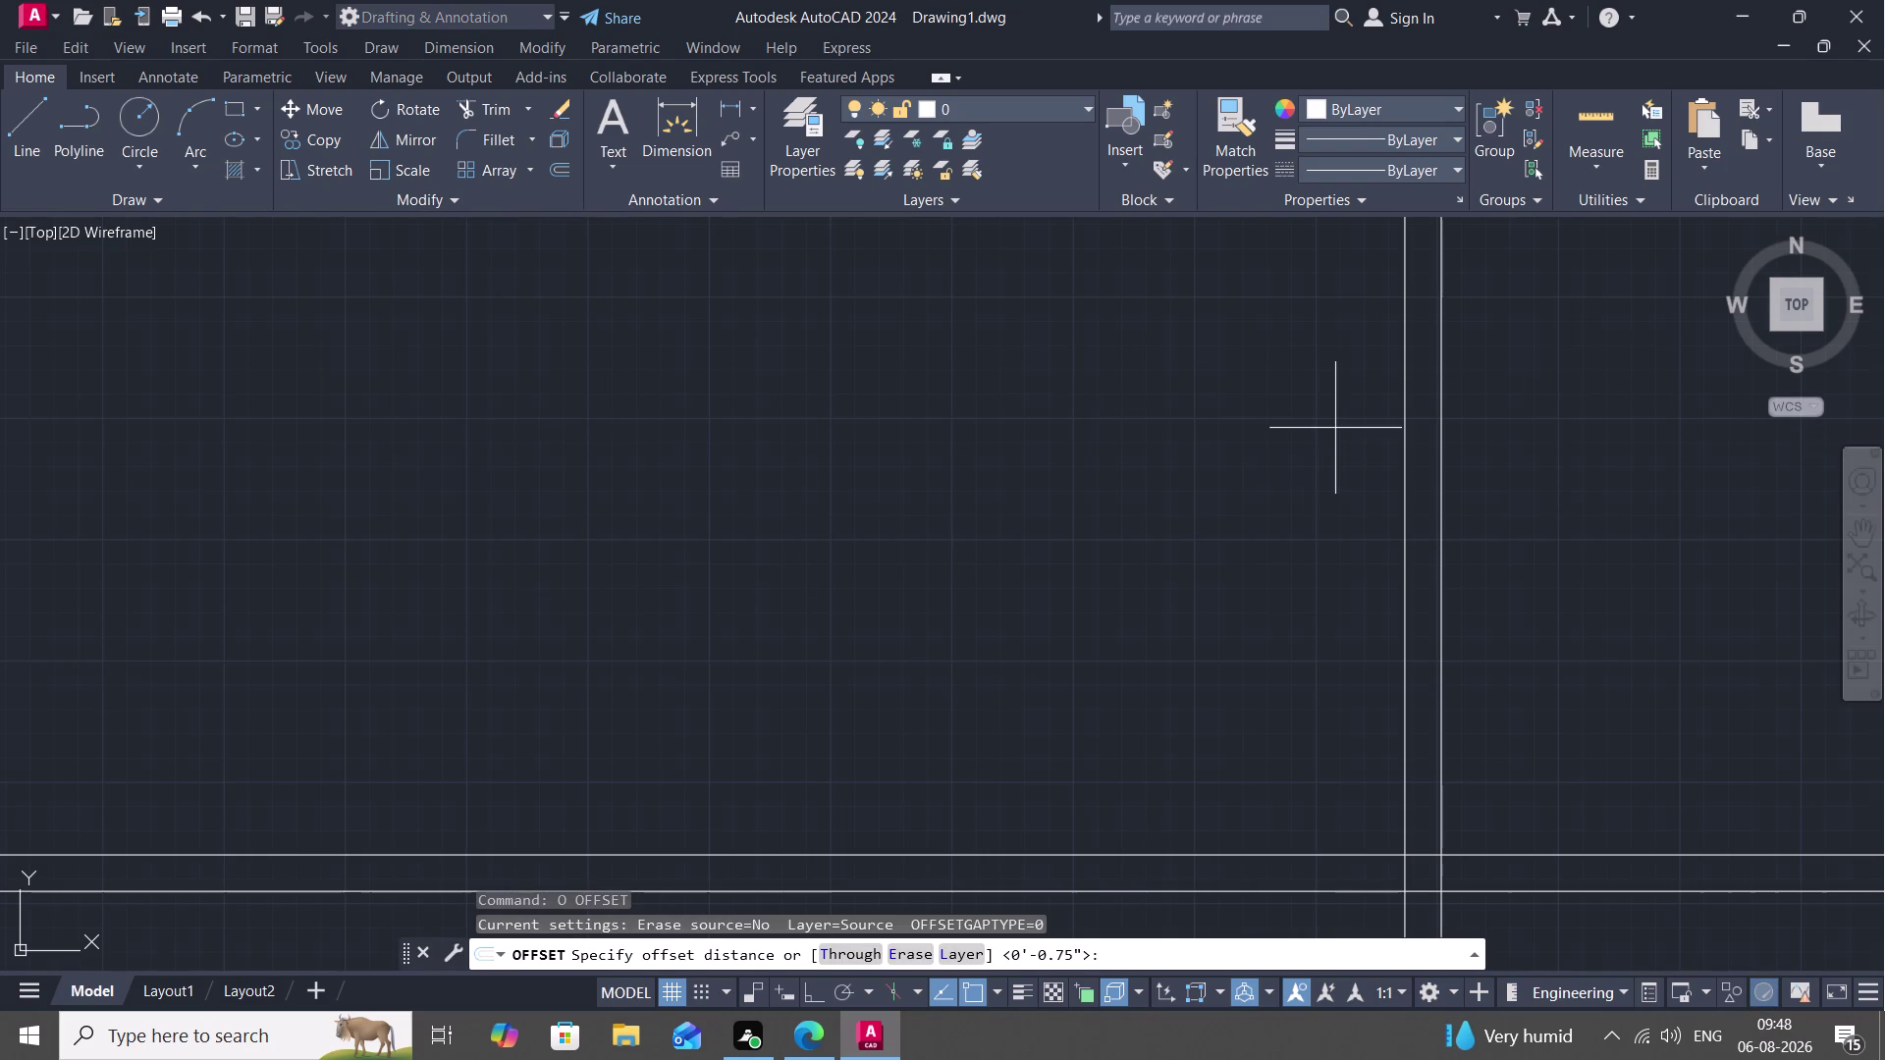
key(9)
text(")
key(space)
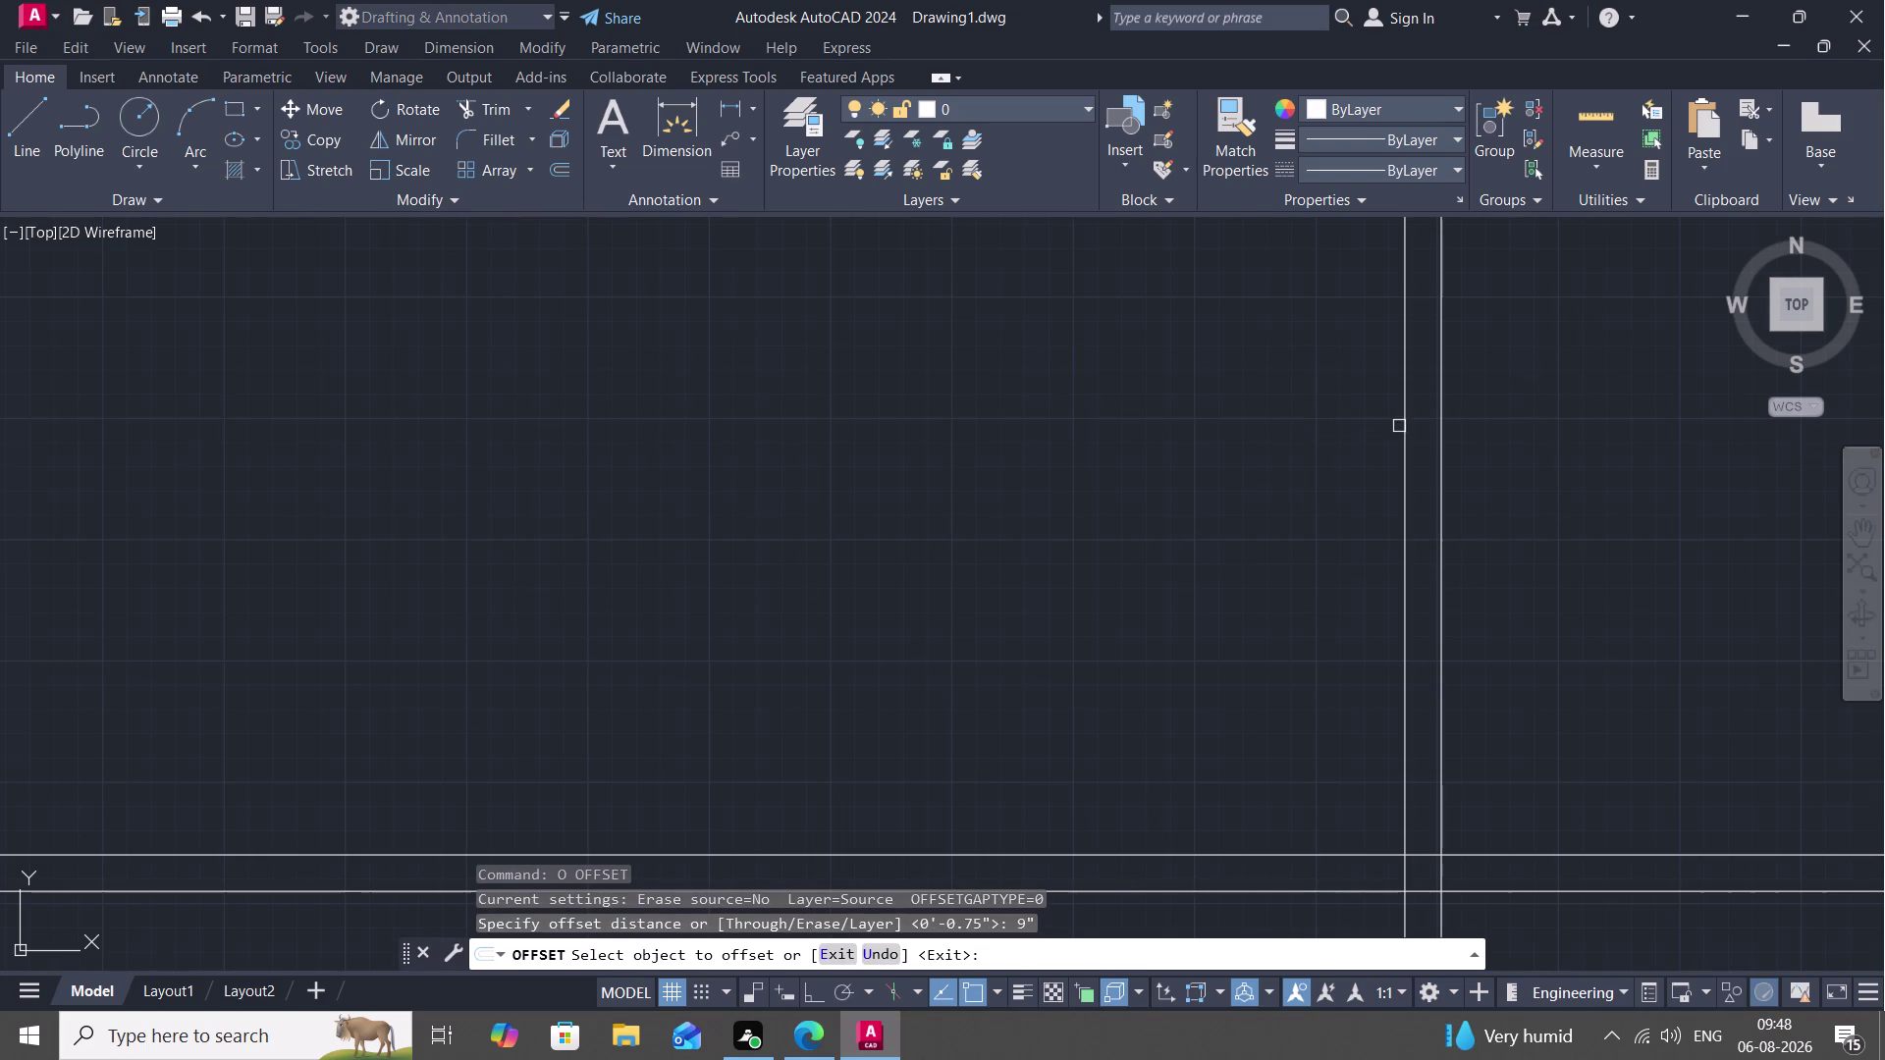
click(1406, 435)
click(1346, 435)
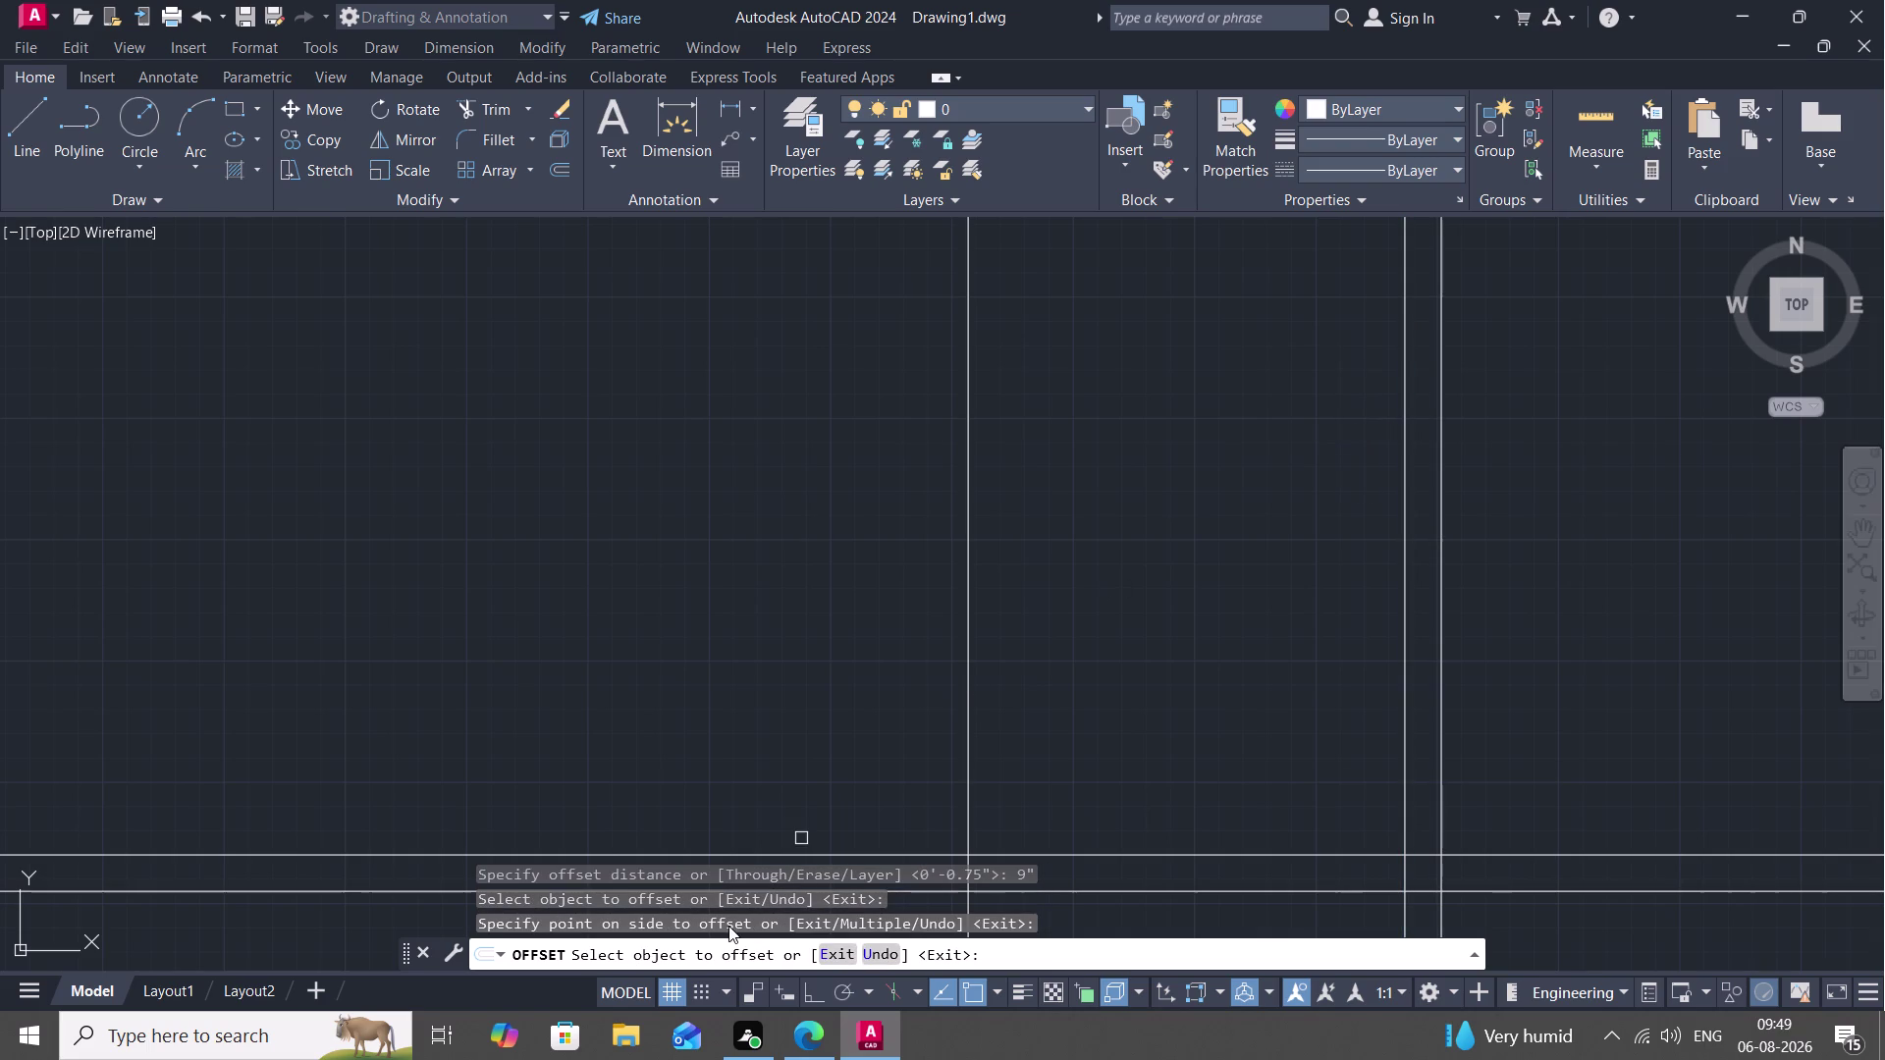
scroll(down, 3)
middle_drag(850, 752, 918, 571)
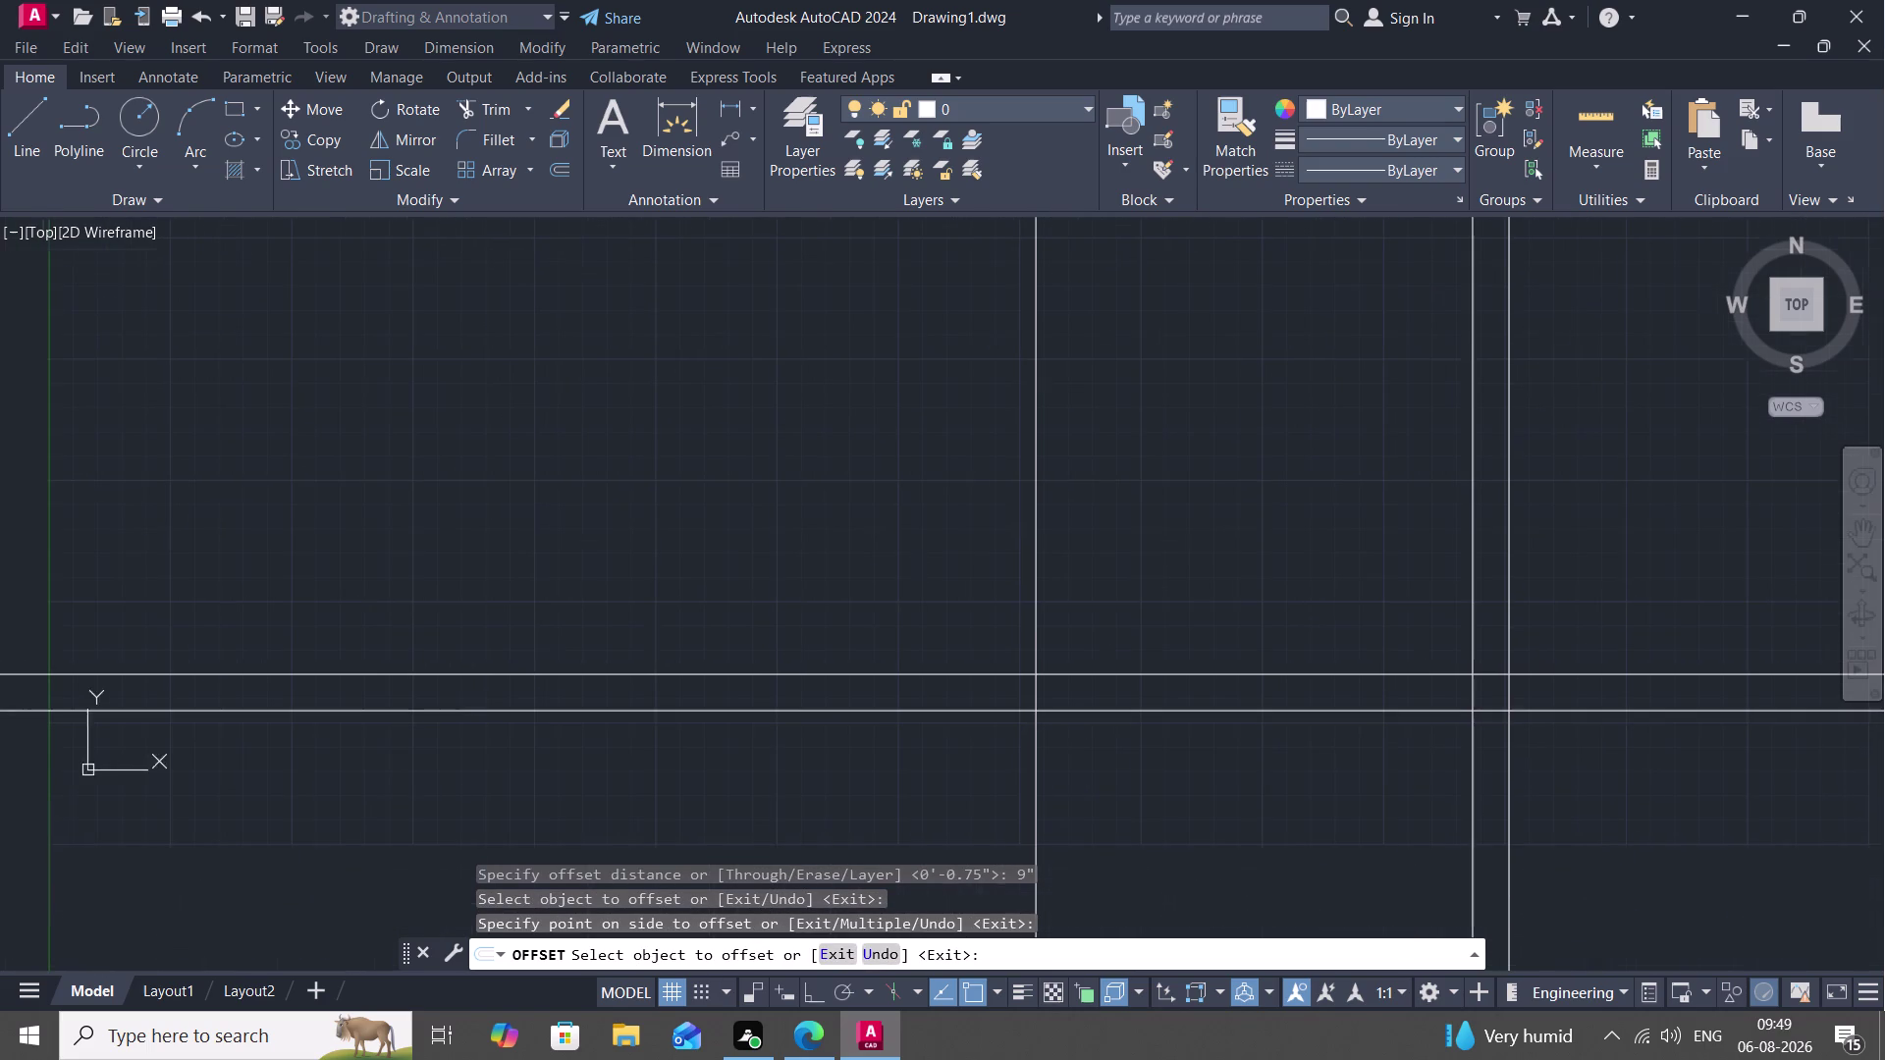
Copy a horizontal line 9" upward, recentre the grid, and end the offset.
click(891, 672)
click(851, 560)
scroll(down, 3)
scroll(down, 3)
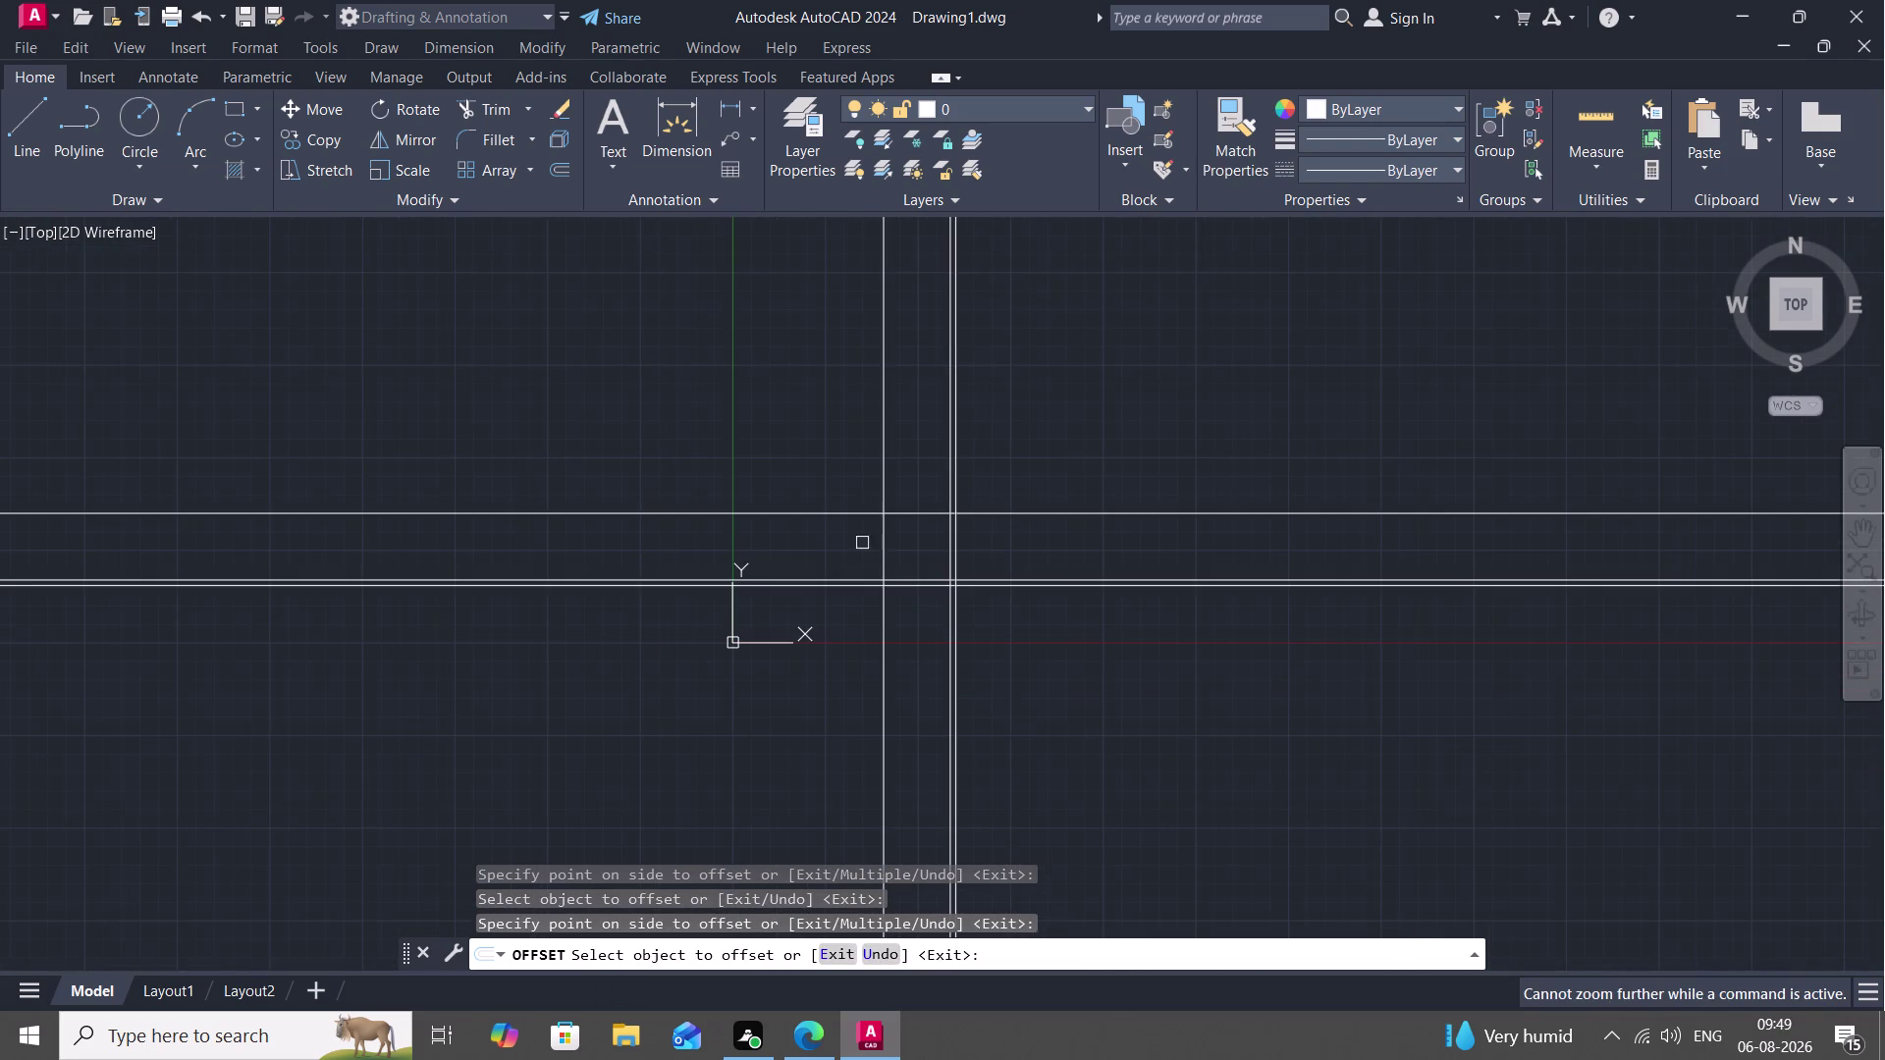
middle_drag(855, 535, 928, 617)
key(Escape)
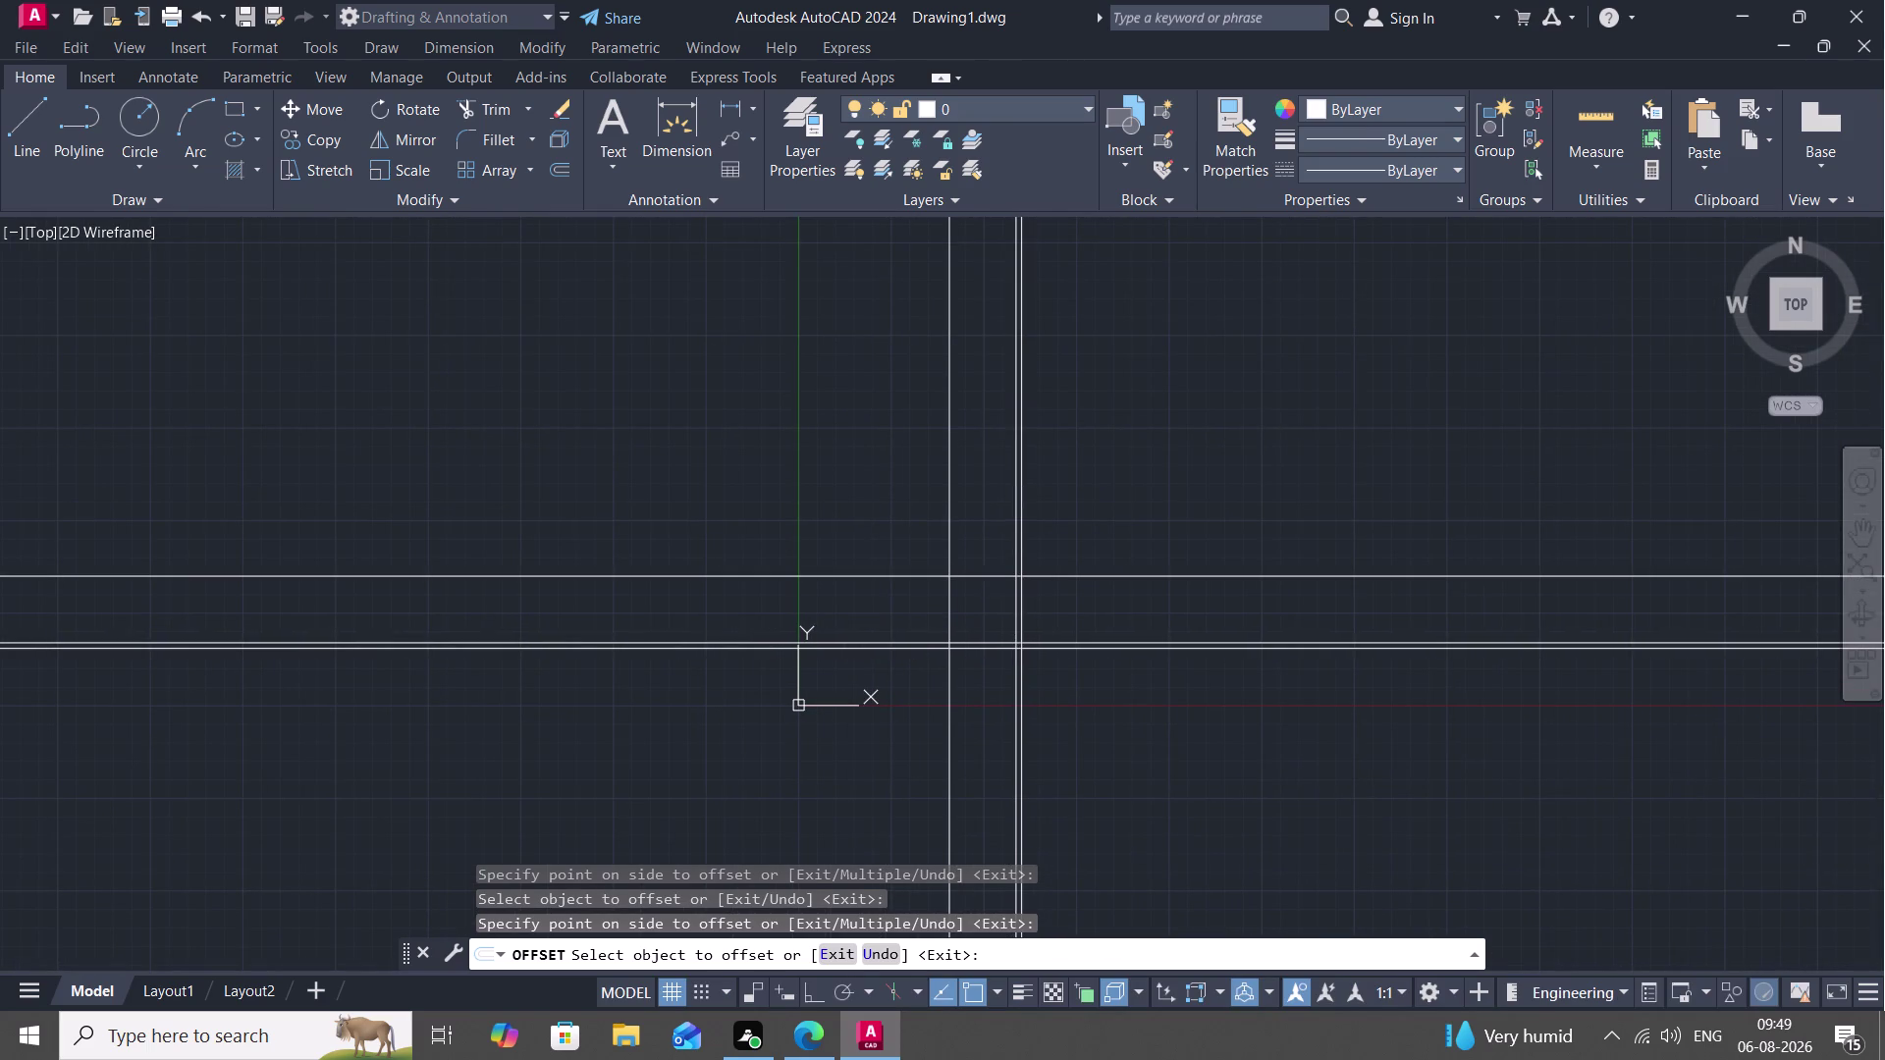
Start another offset, then cancel it after the mistyped distance fell back to 9".
text(O)
key(space)
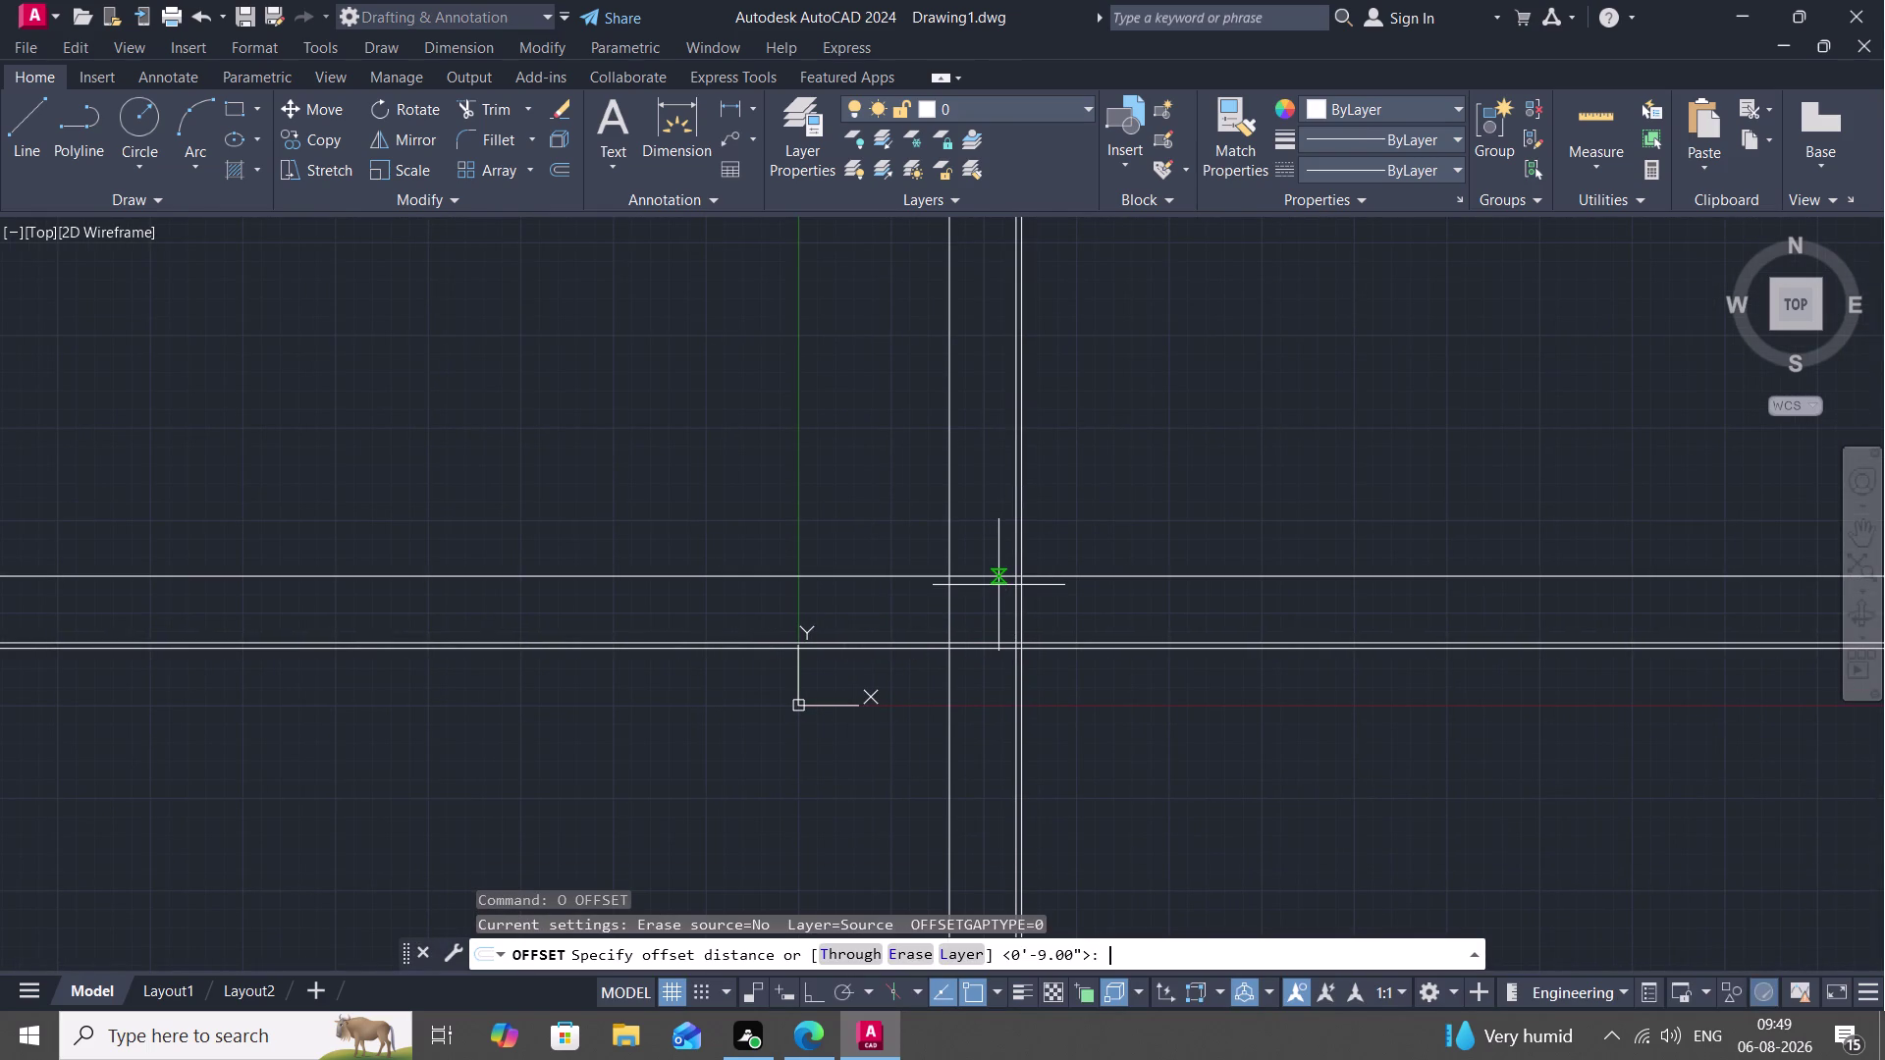
text(O.)
text(75)
key(shift+quotedbl)
key(space)
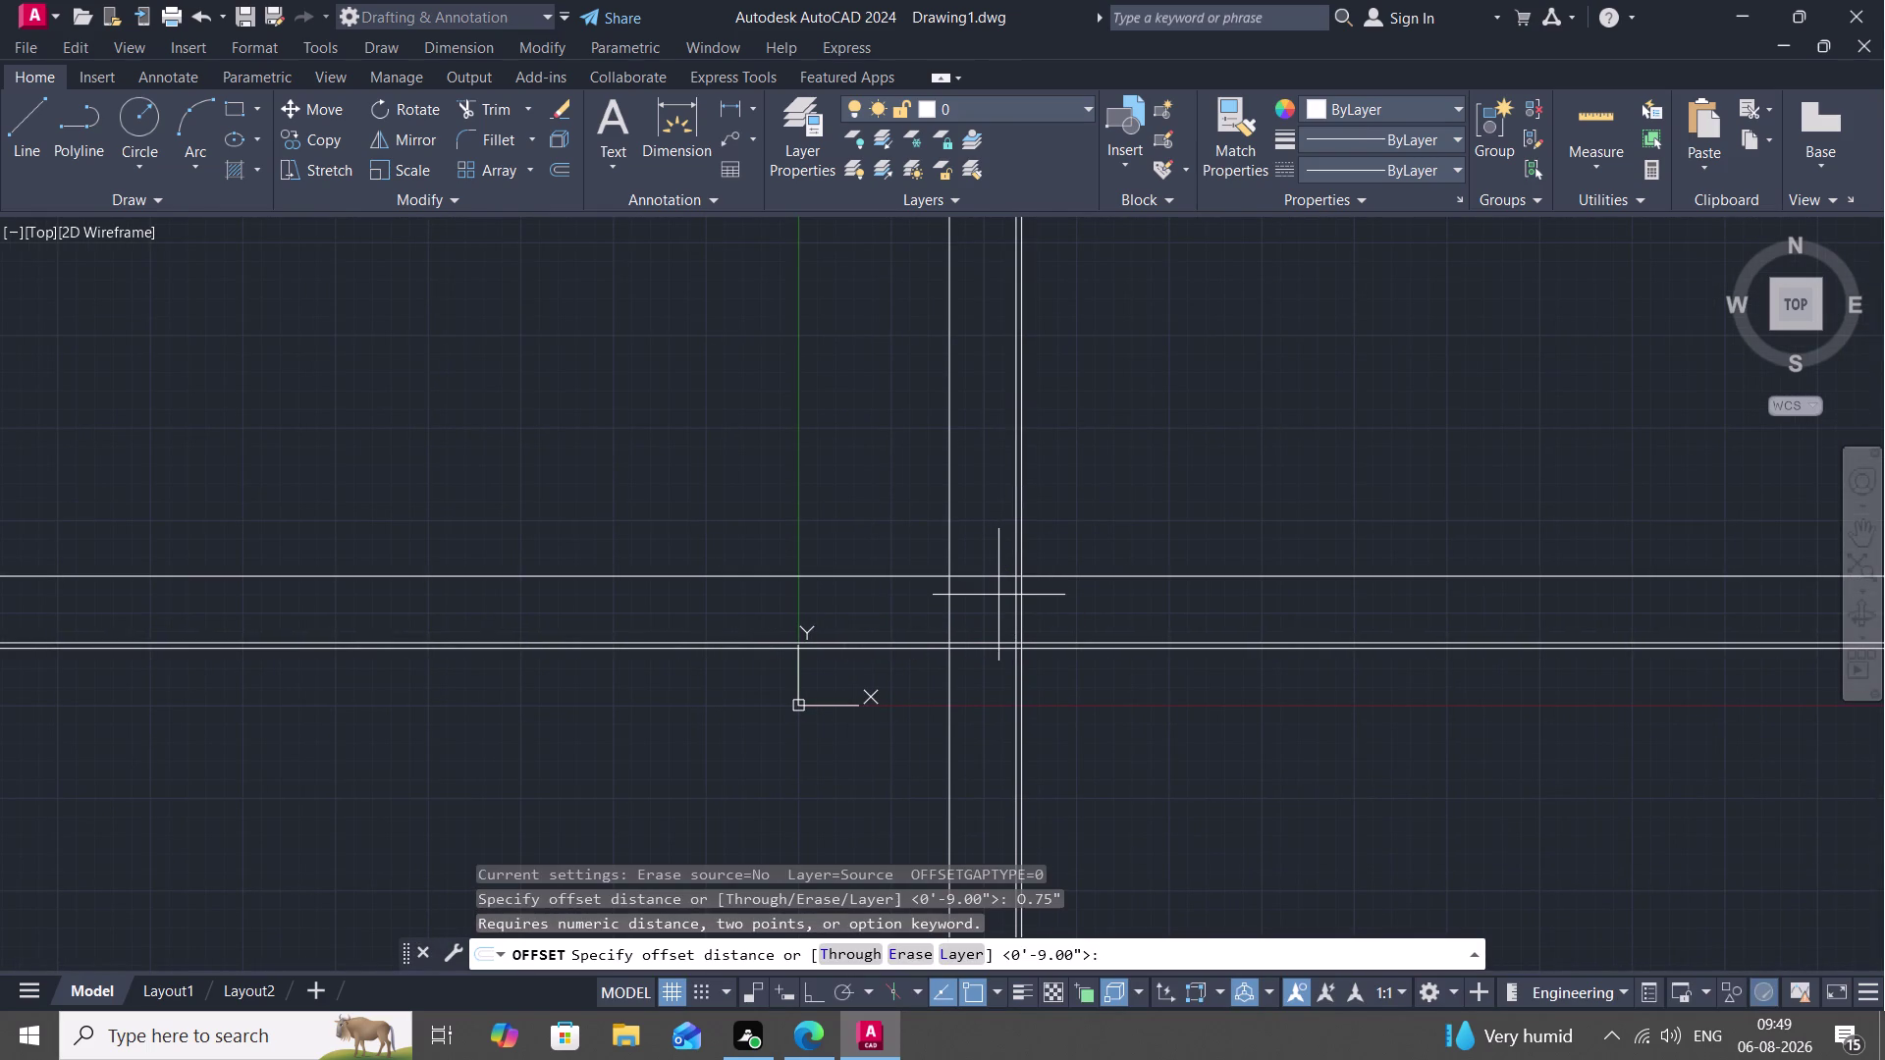
key(space)
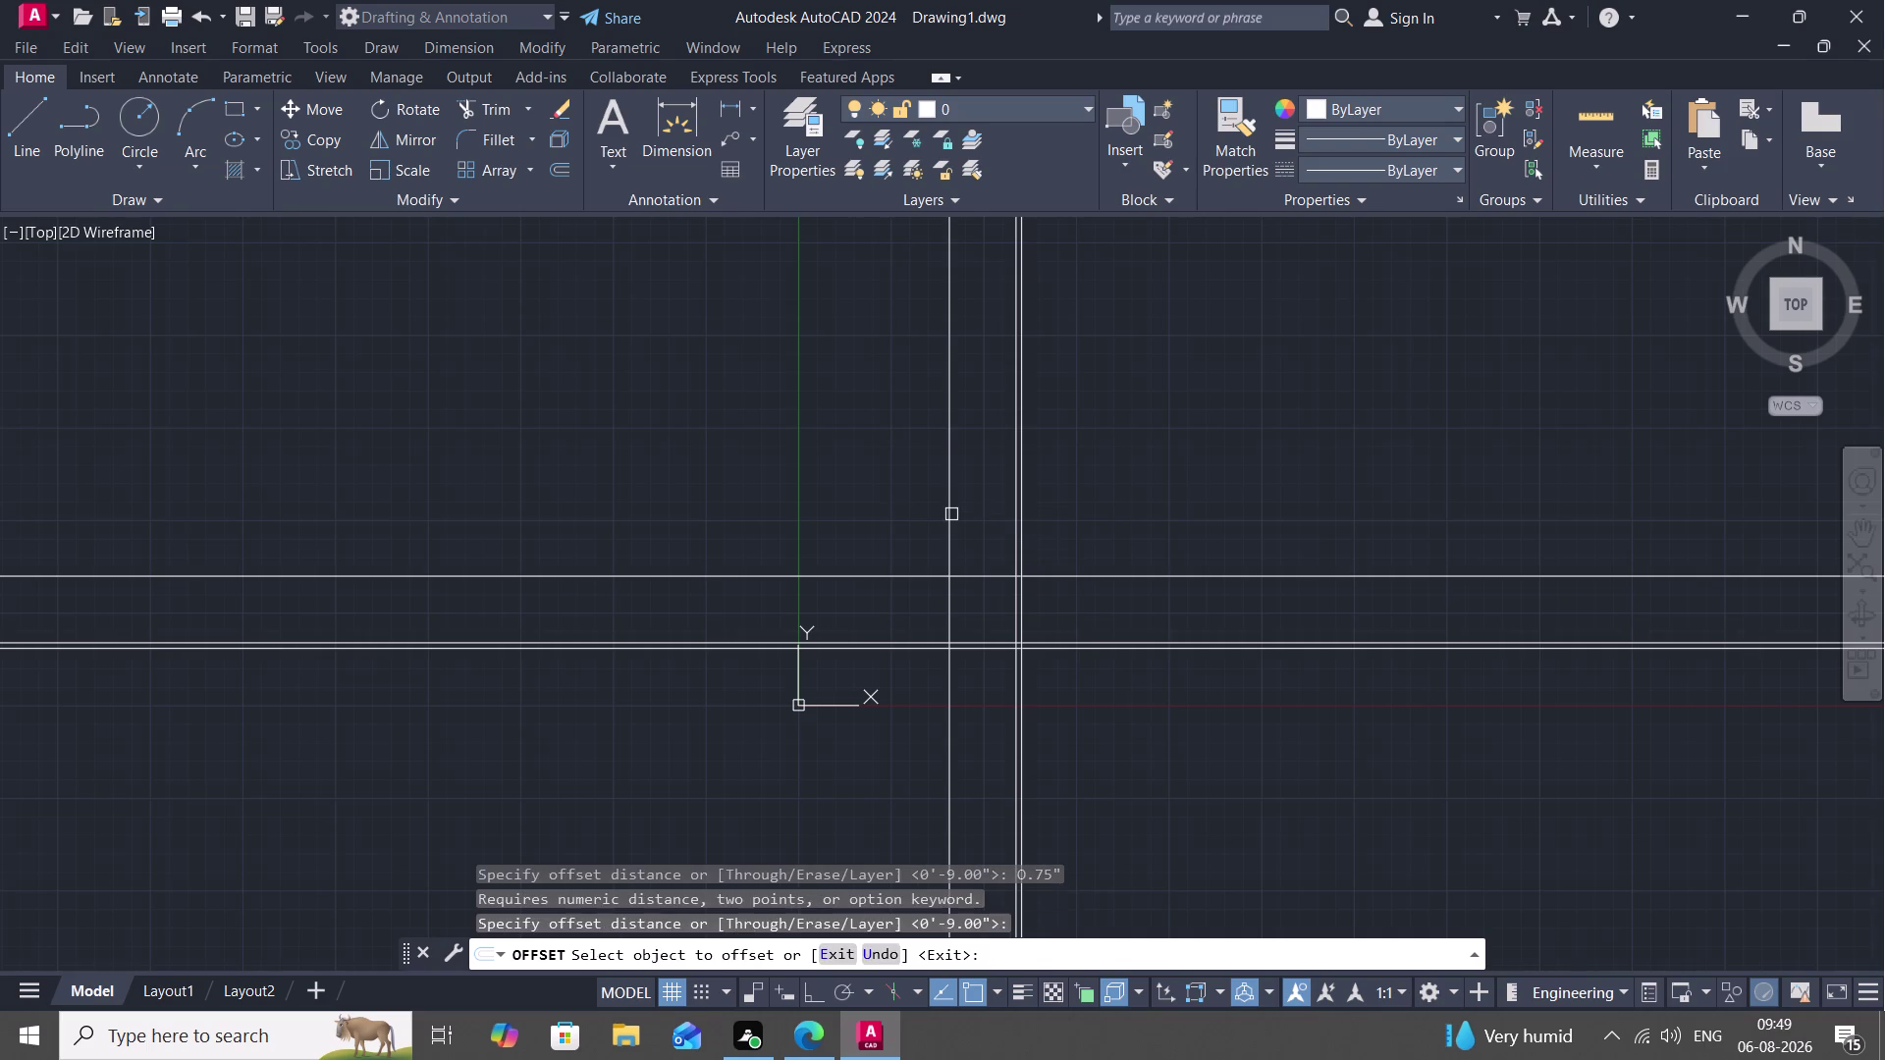
click(950, 514)
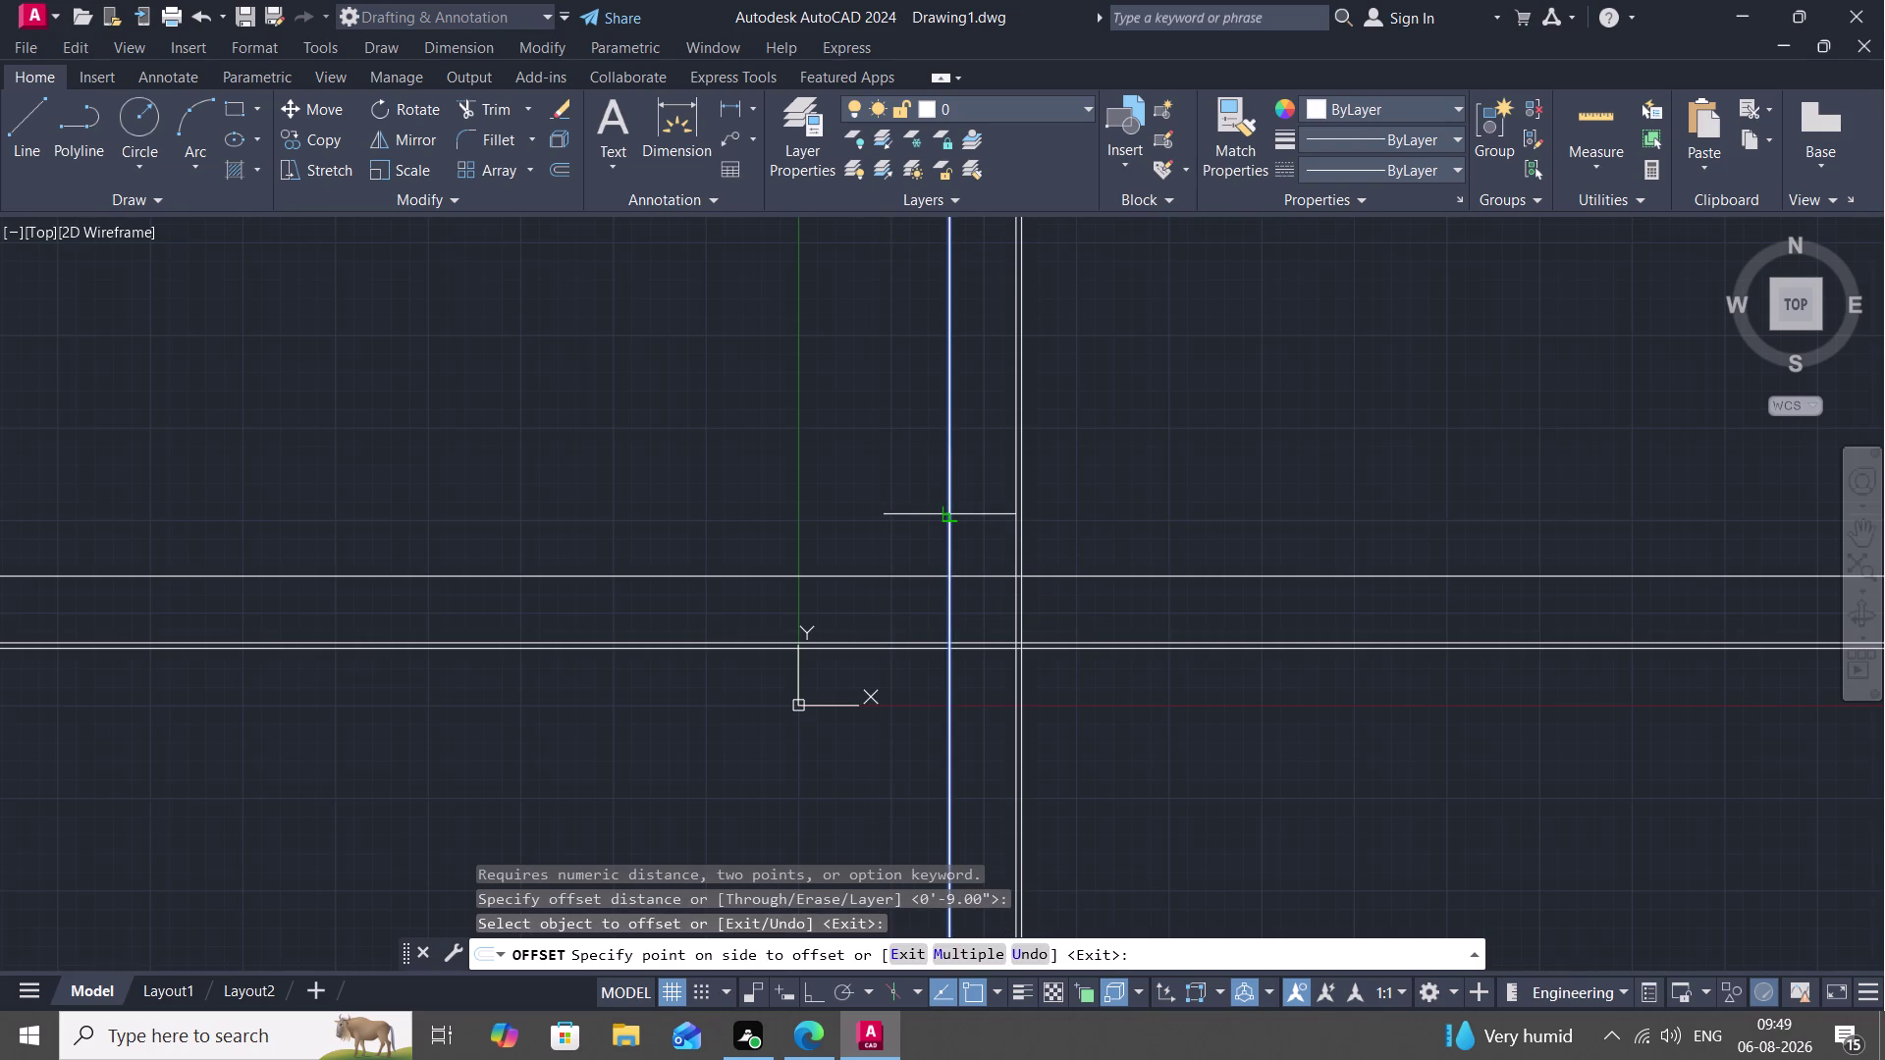
key(Escape)
Restart OFFSET and enter a 0.75" distance.
key(space)
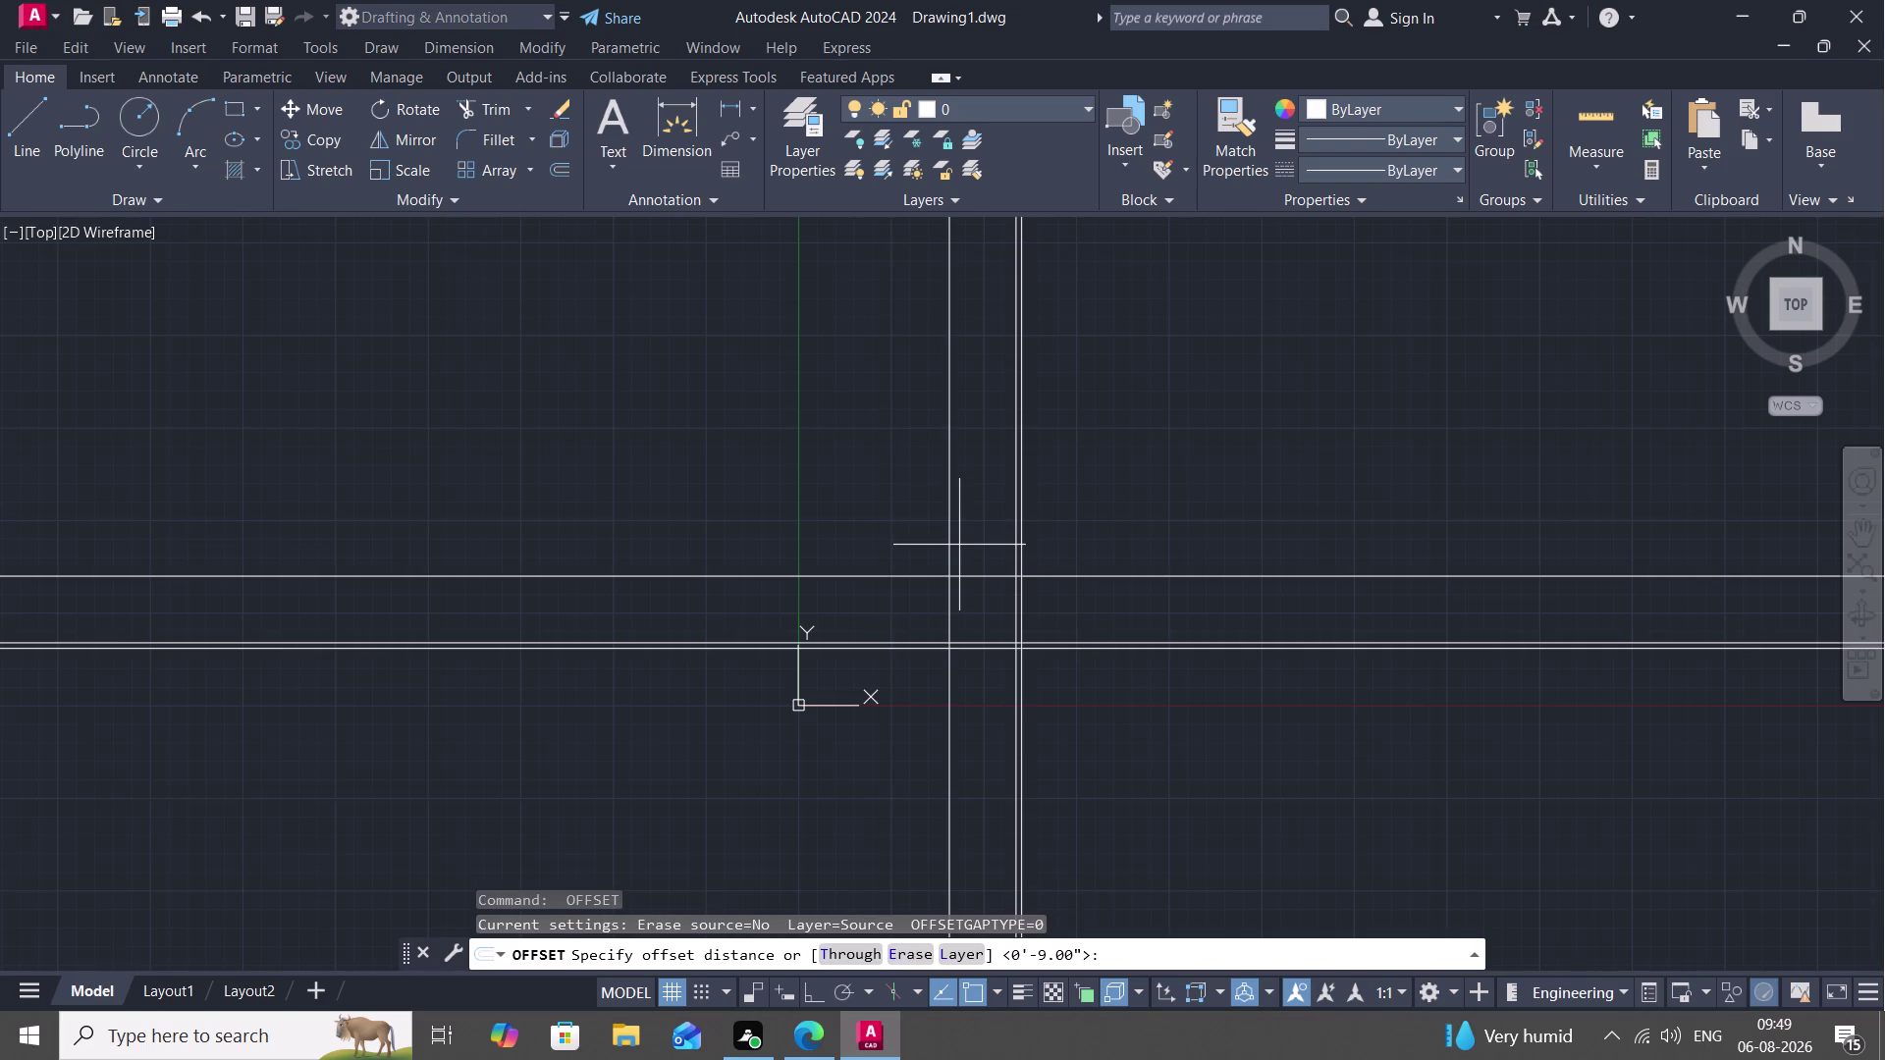
key(0)
key(period)
text(75)
key(shift+quotedbl)
key(space)
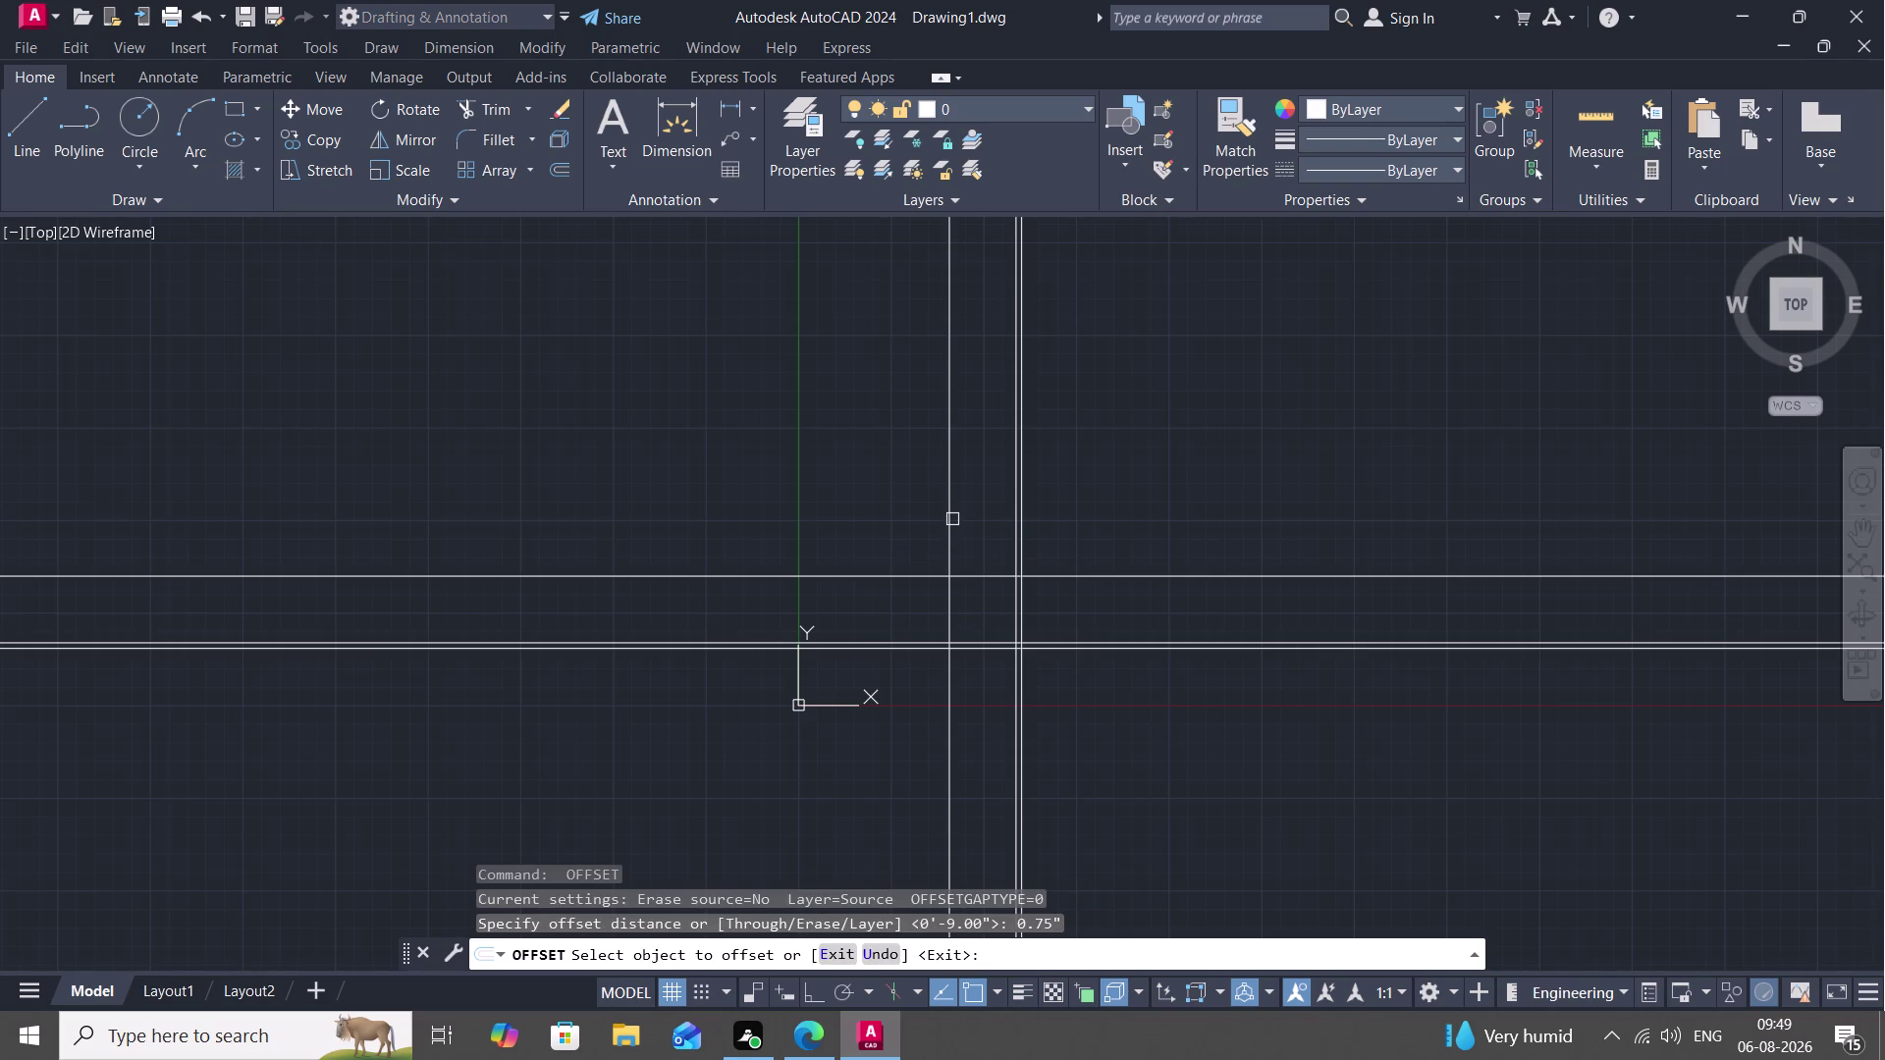
Offset two of the nine-inch lines by 0.75", panning across the line grid.
click(952, 520)
click(903, 510)
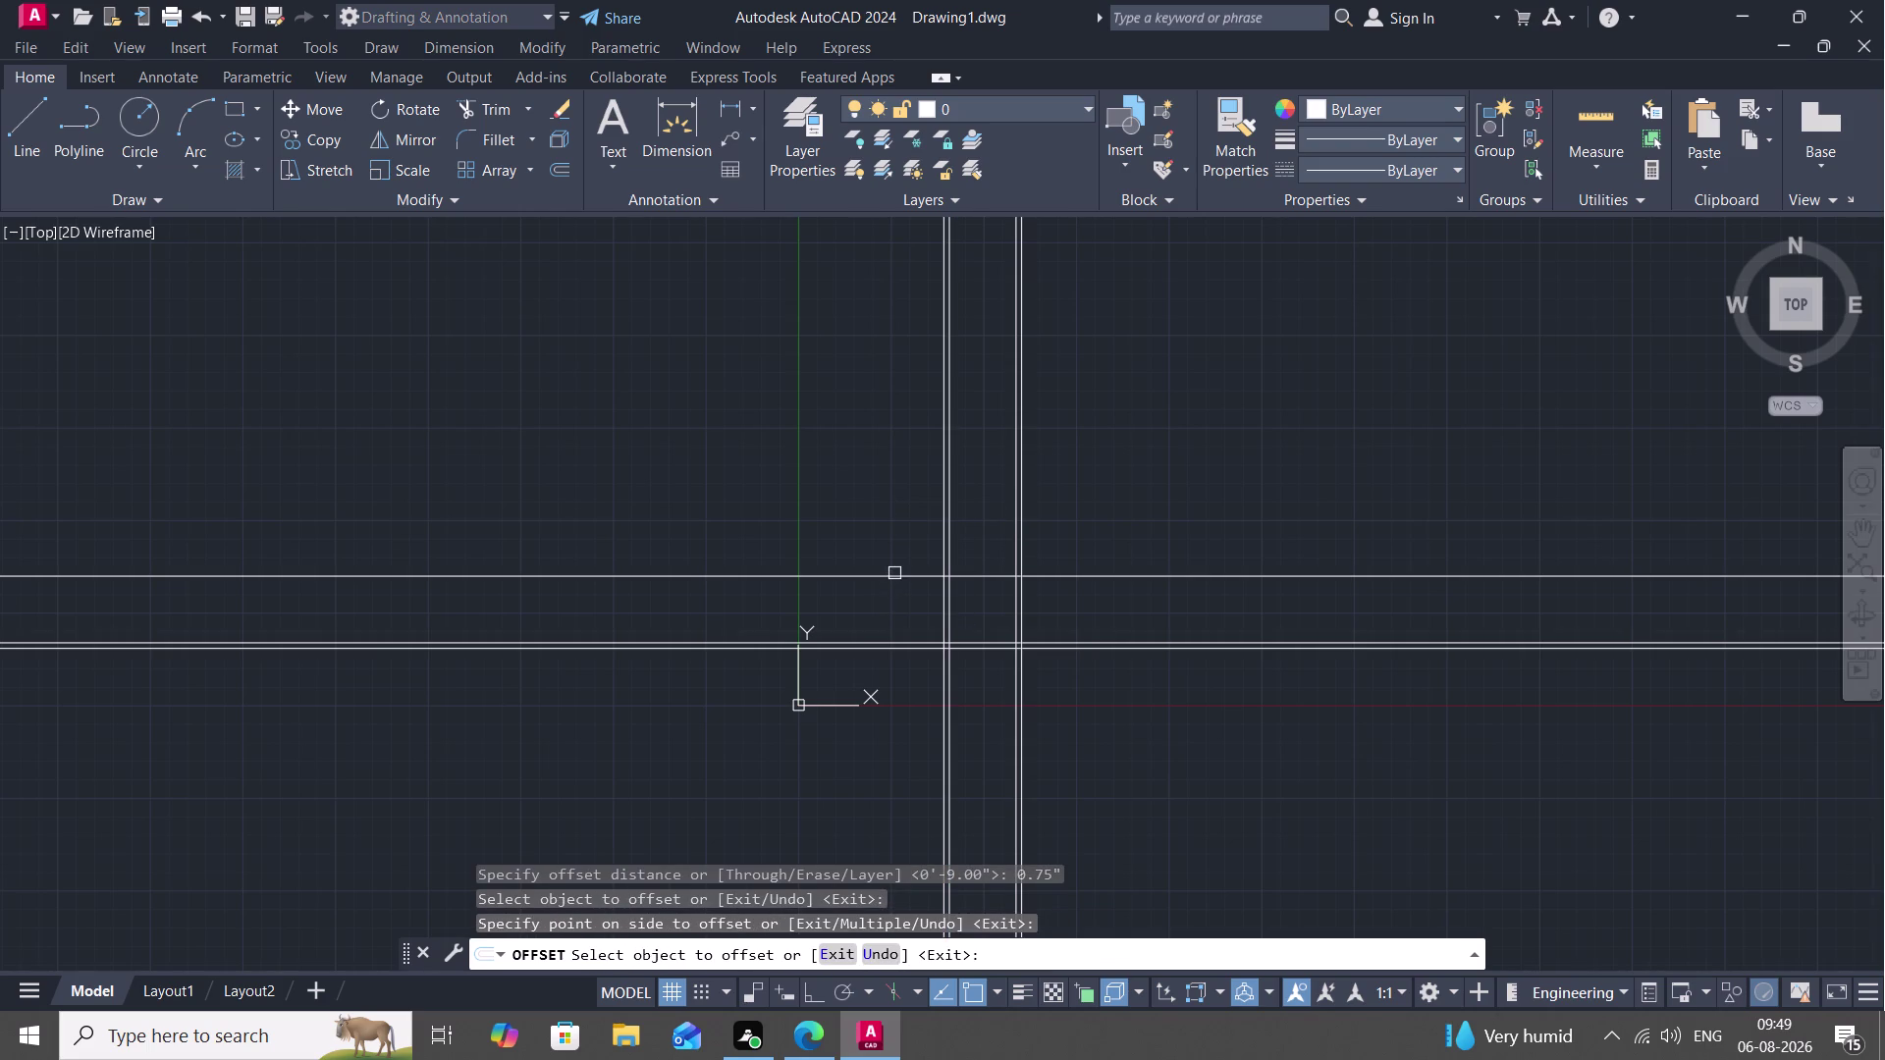
click(894, 574)
click(894, 539)
middle_drag(898, 538, 944, 589)
scroll(down, 3)
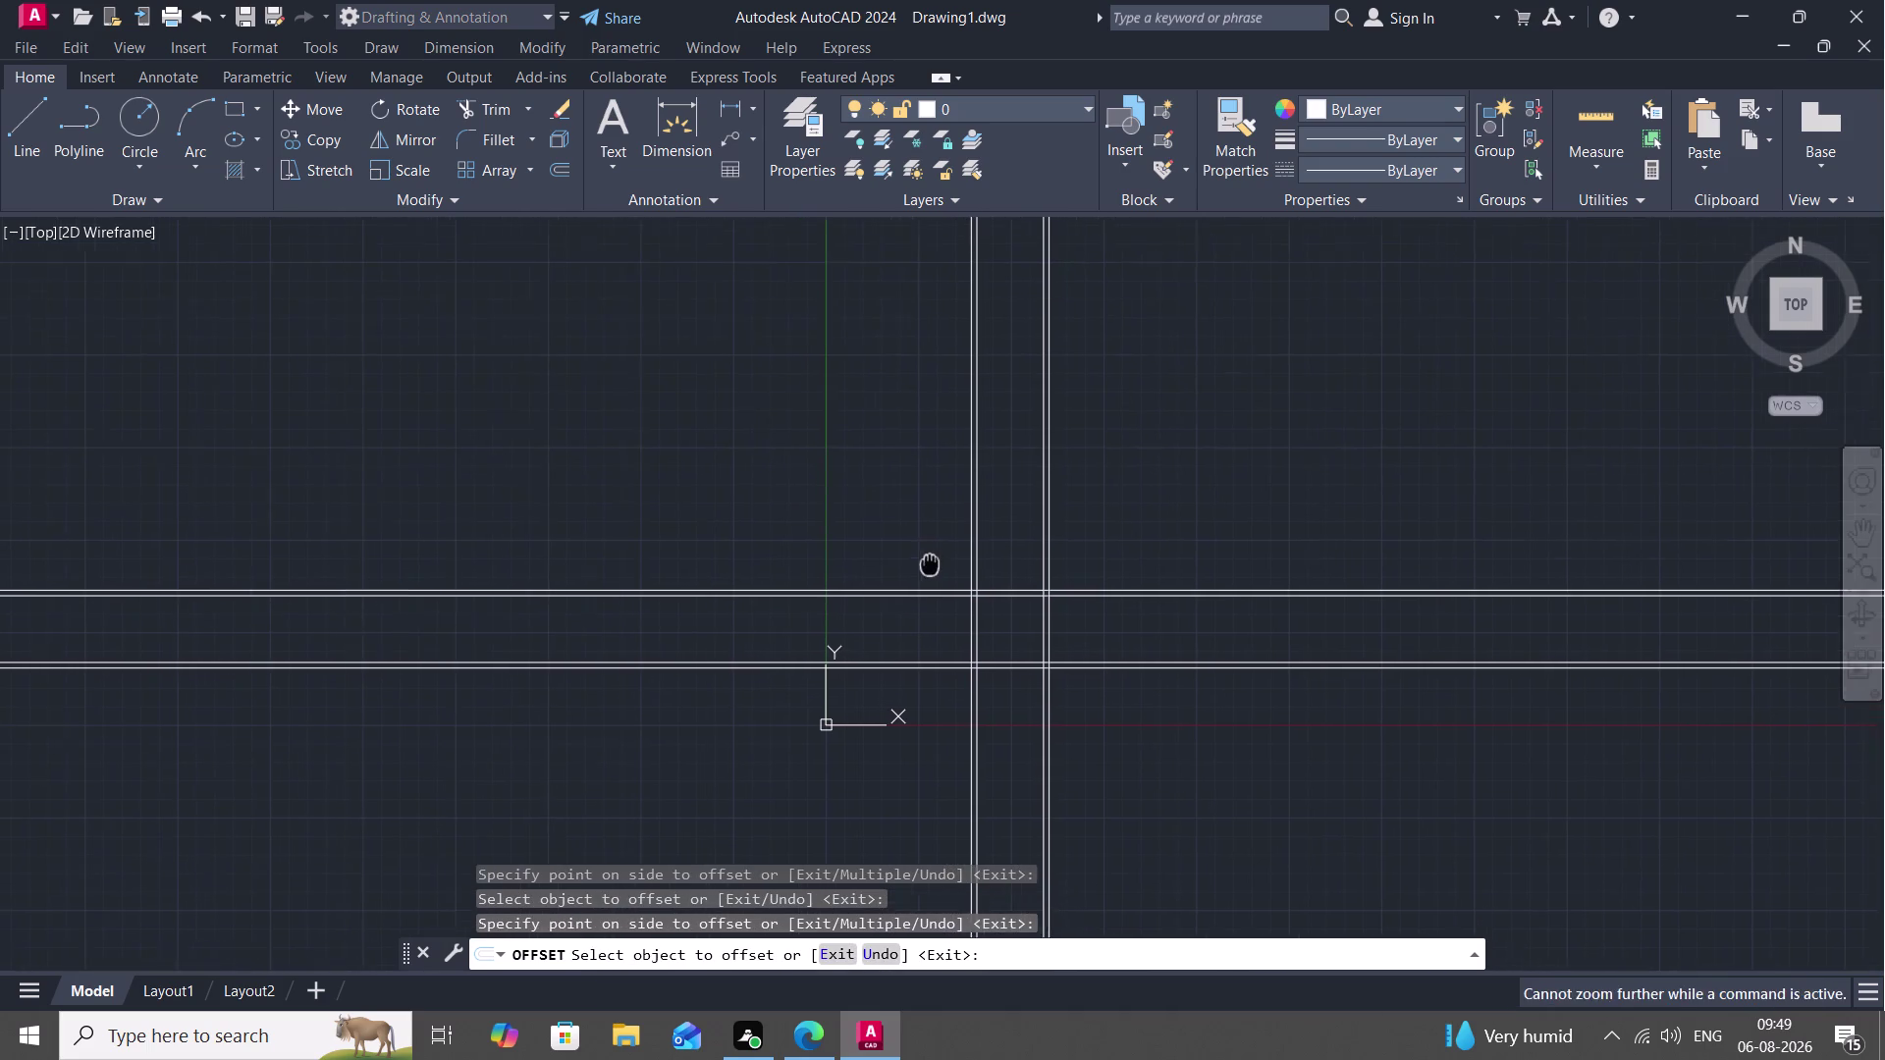
middle_drag(943, 589, 1082, 672)
middle_drag(934, 517, 1116, 692)
middle_drag(795, 479, 798, 480)
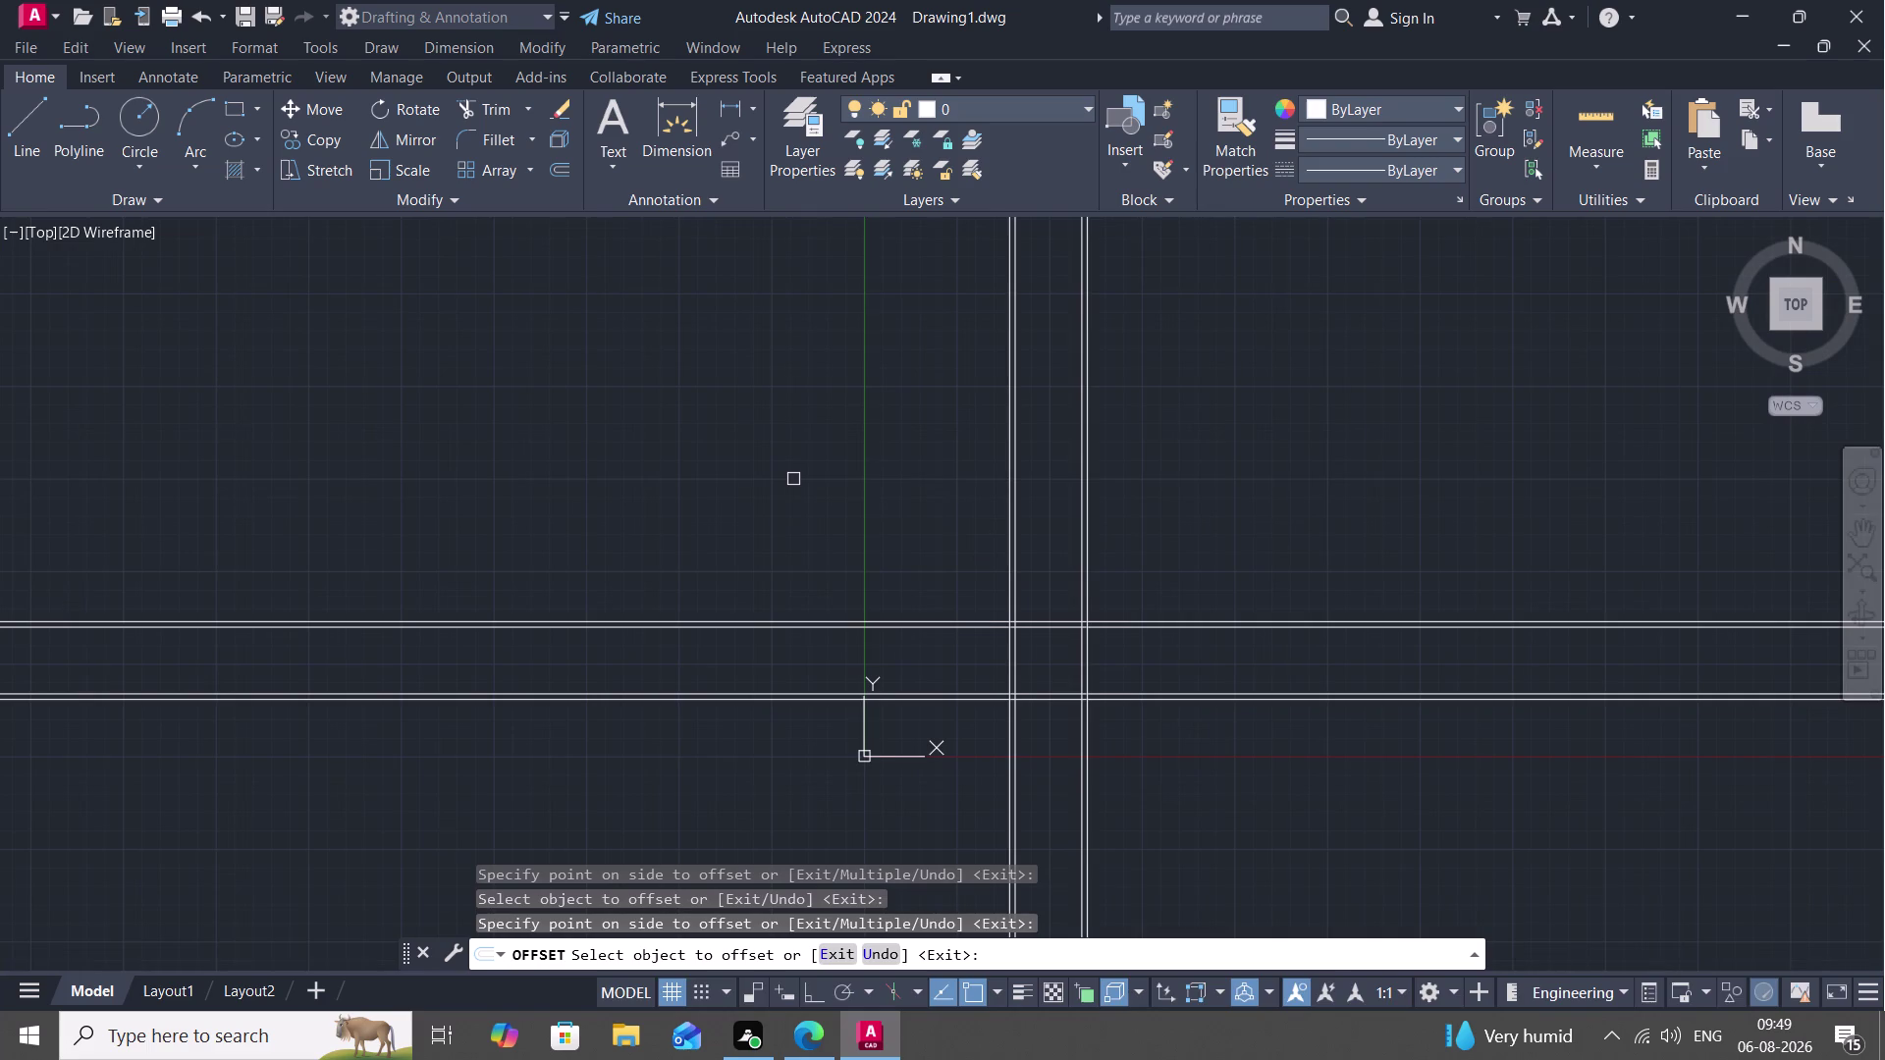
middle_drag(798, 480, 909, 546)
scroll(down, 3)
scroll(down, 3)
middle_drag(927, 513, 1074, 608)
scroll(down, 3)
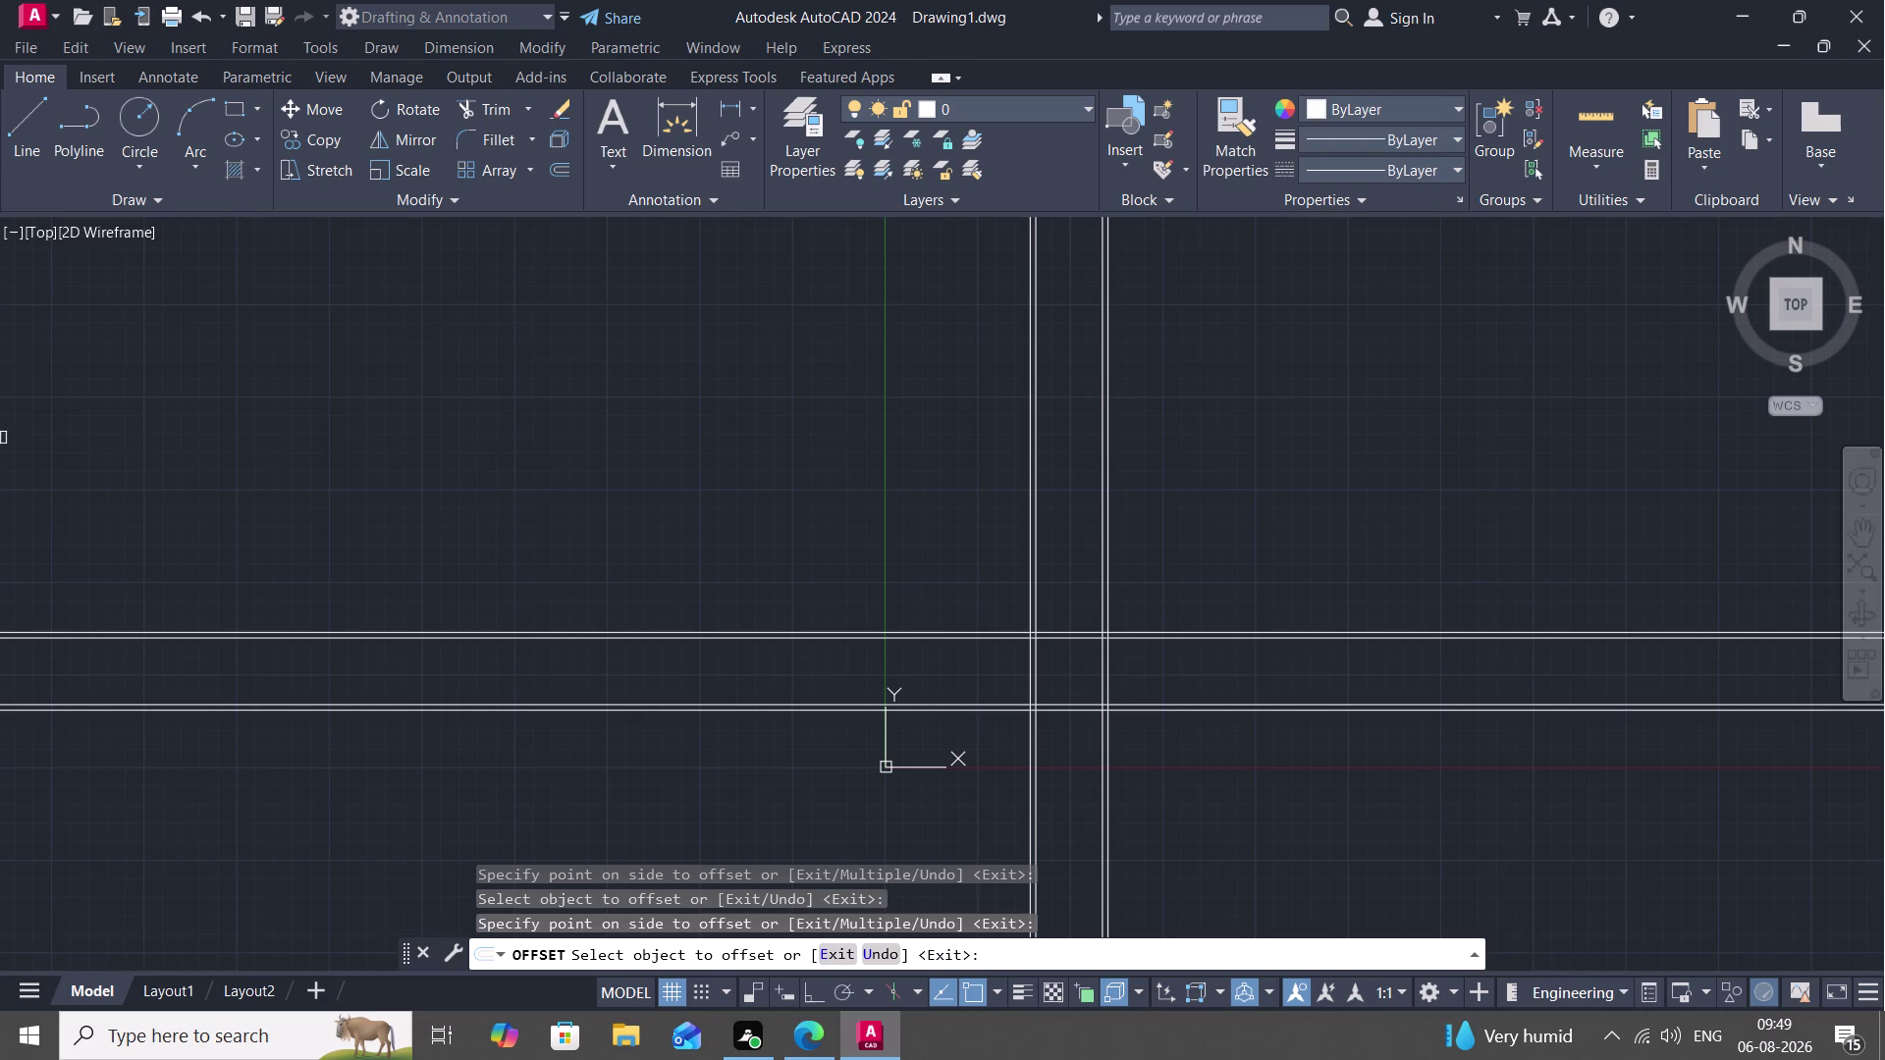
Enter a 3'-4" offset distance, then end the offset operation.
text(O)
key(space)
text(3)
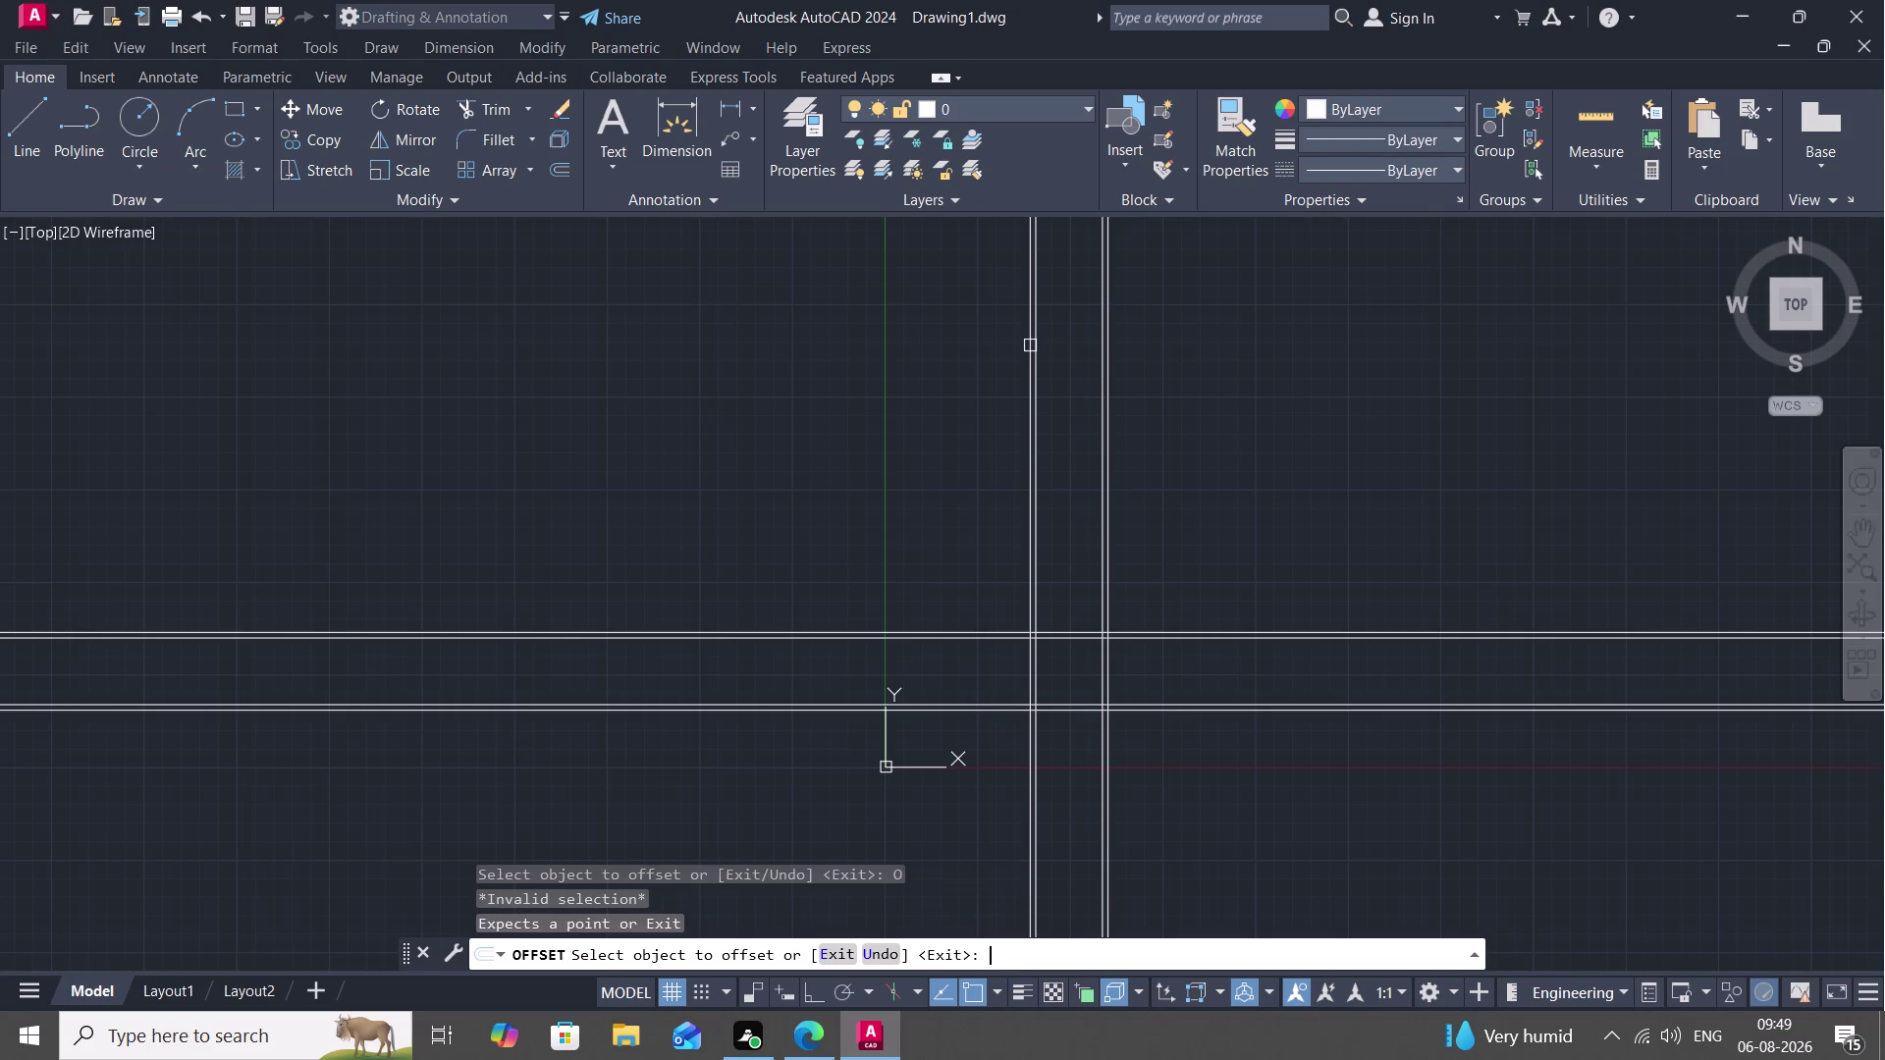
text(')
text(4)
text(")
key(space)
key(space)
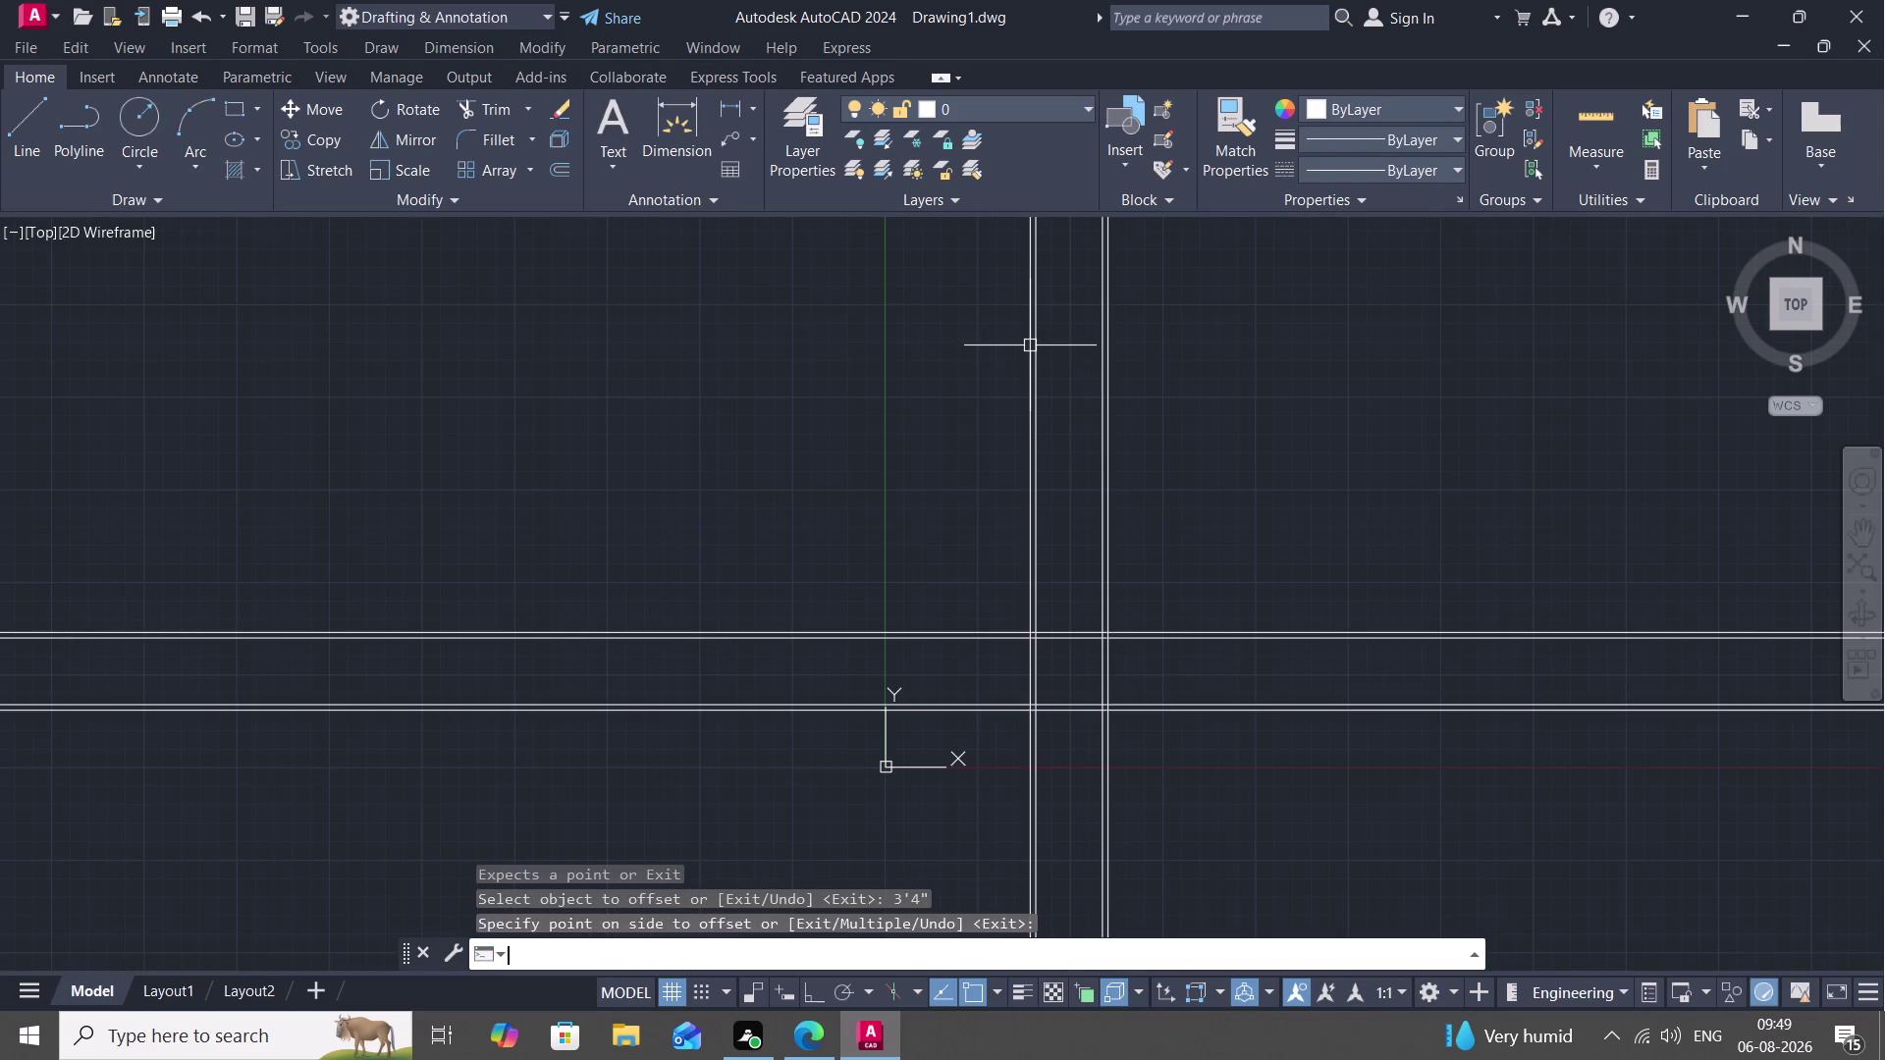
Offset a vertical construction line 3'-4" to the left.
key(space)
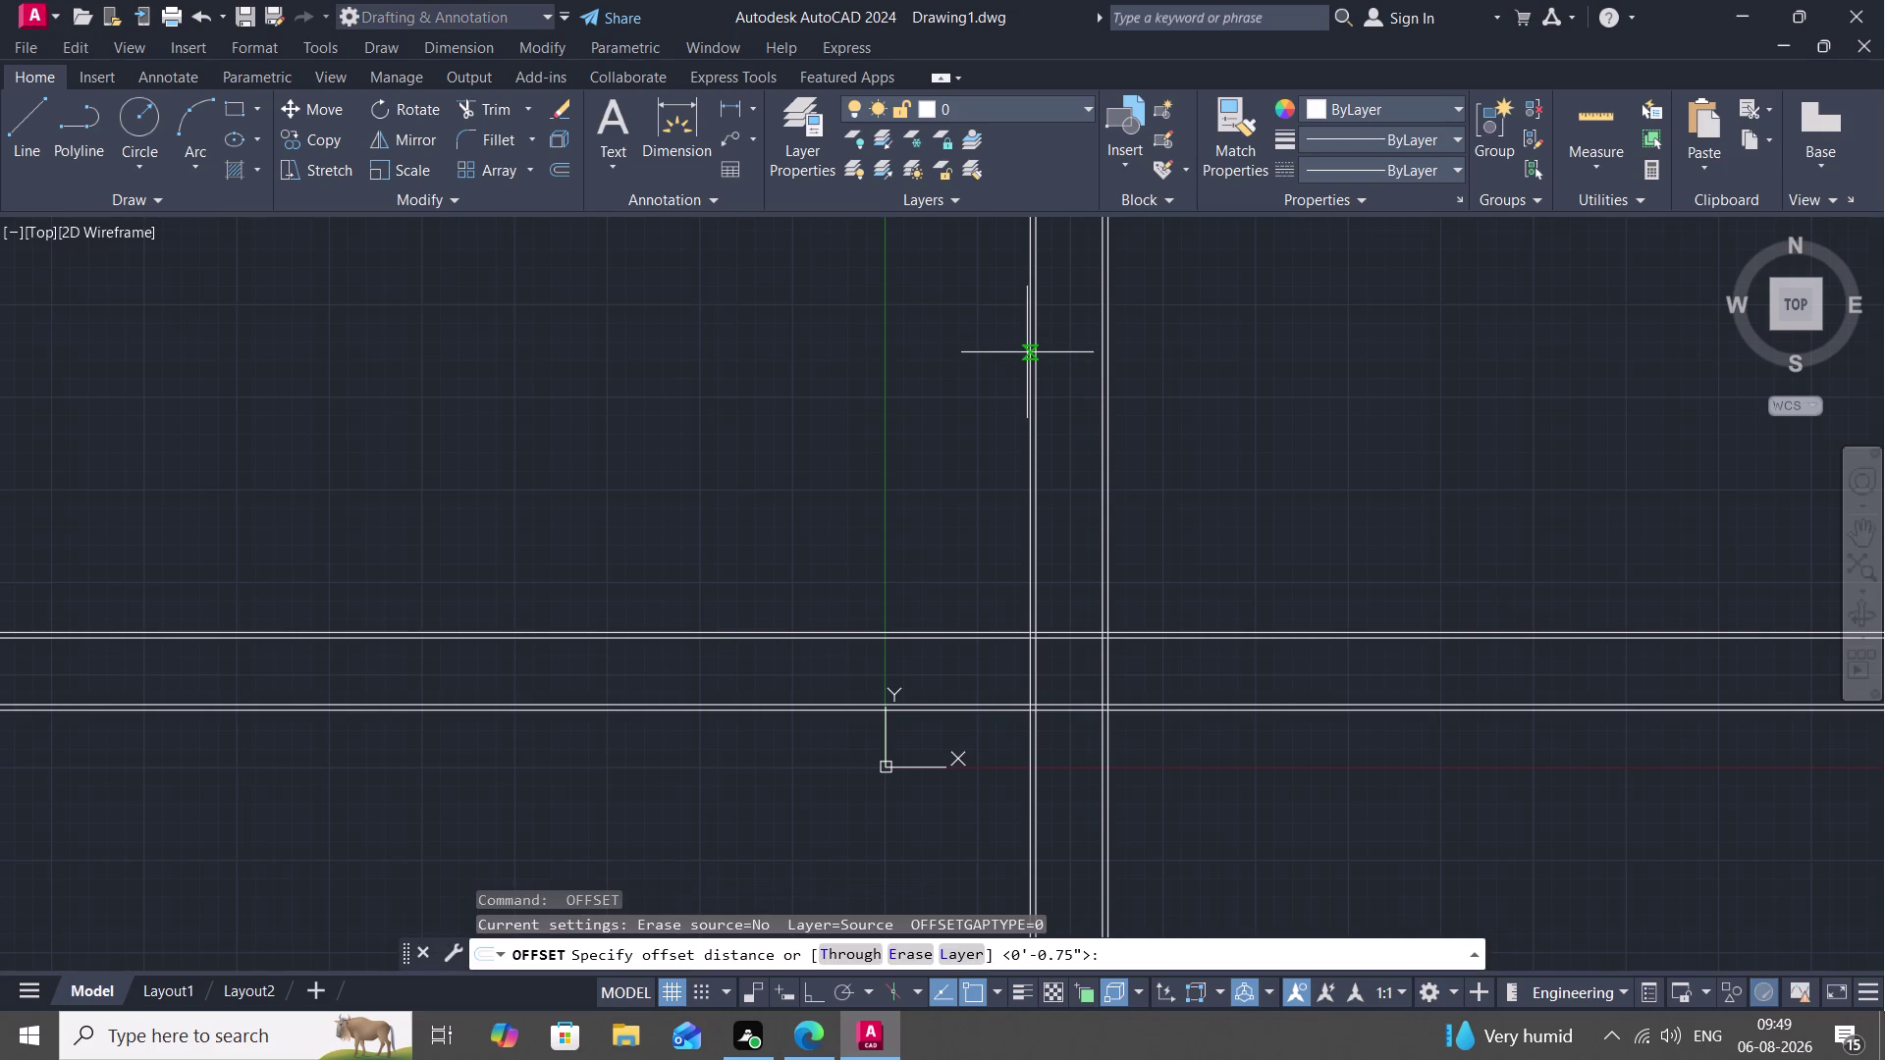
key(3)
key(apostrophe)
key(4)
text(")
key(space)
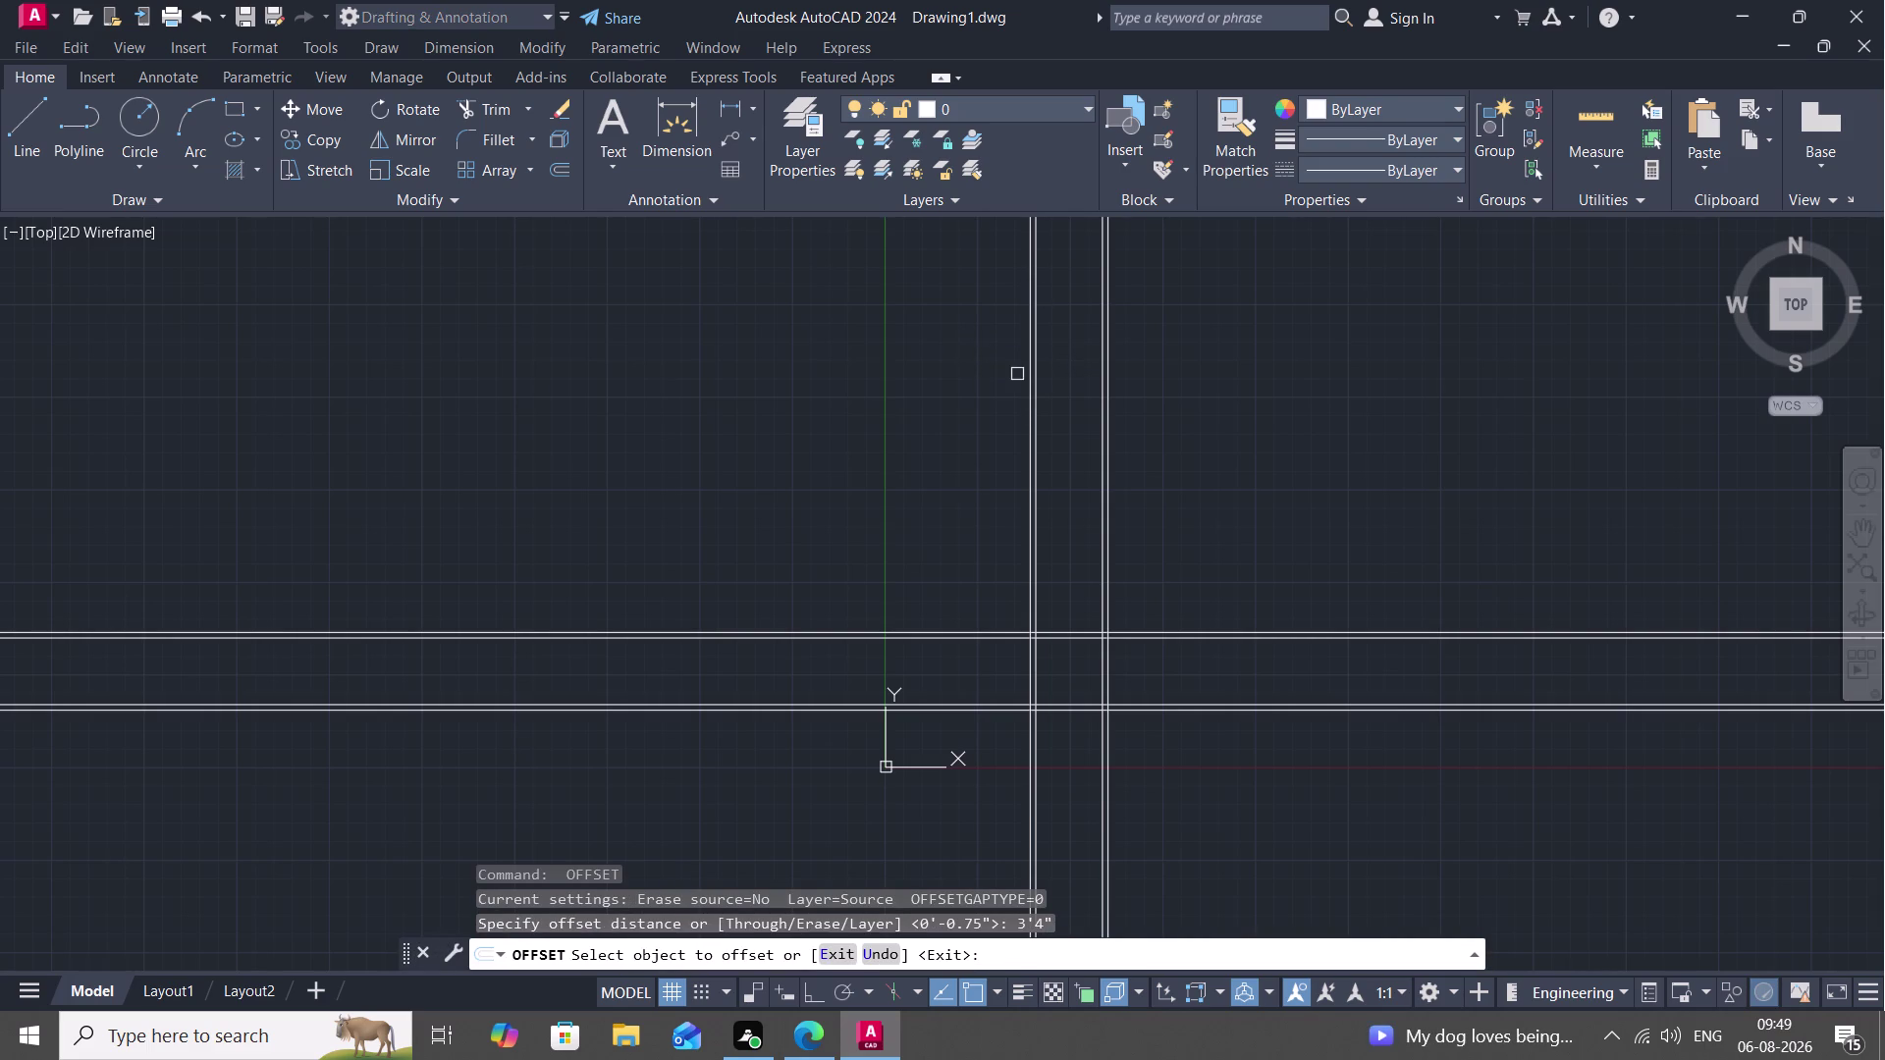
scroll(up, 3)
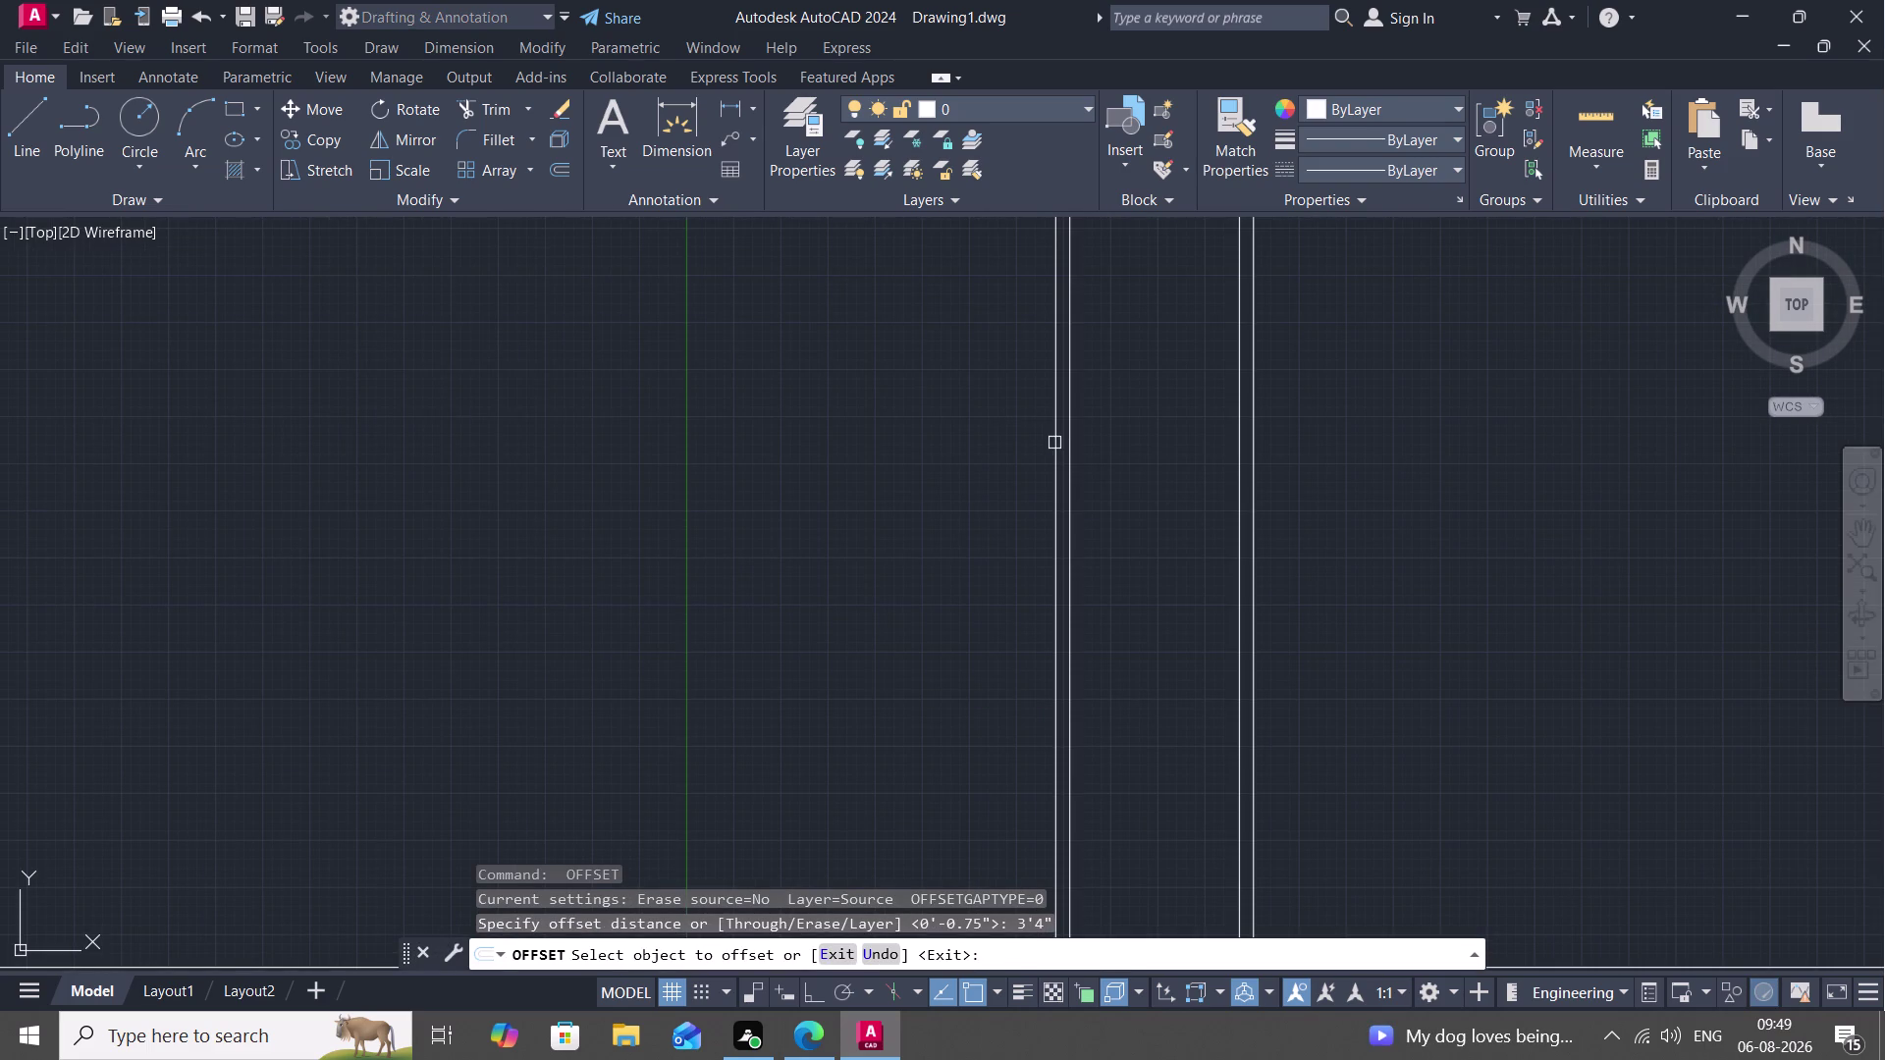
click(1054, 443)
click(990, 442)
Offset a horizontal construction line 3'-4" upward and end the offset command.
scroll(down, 3)
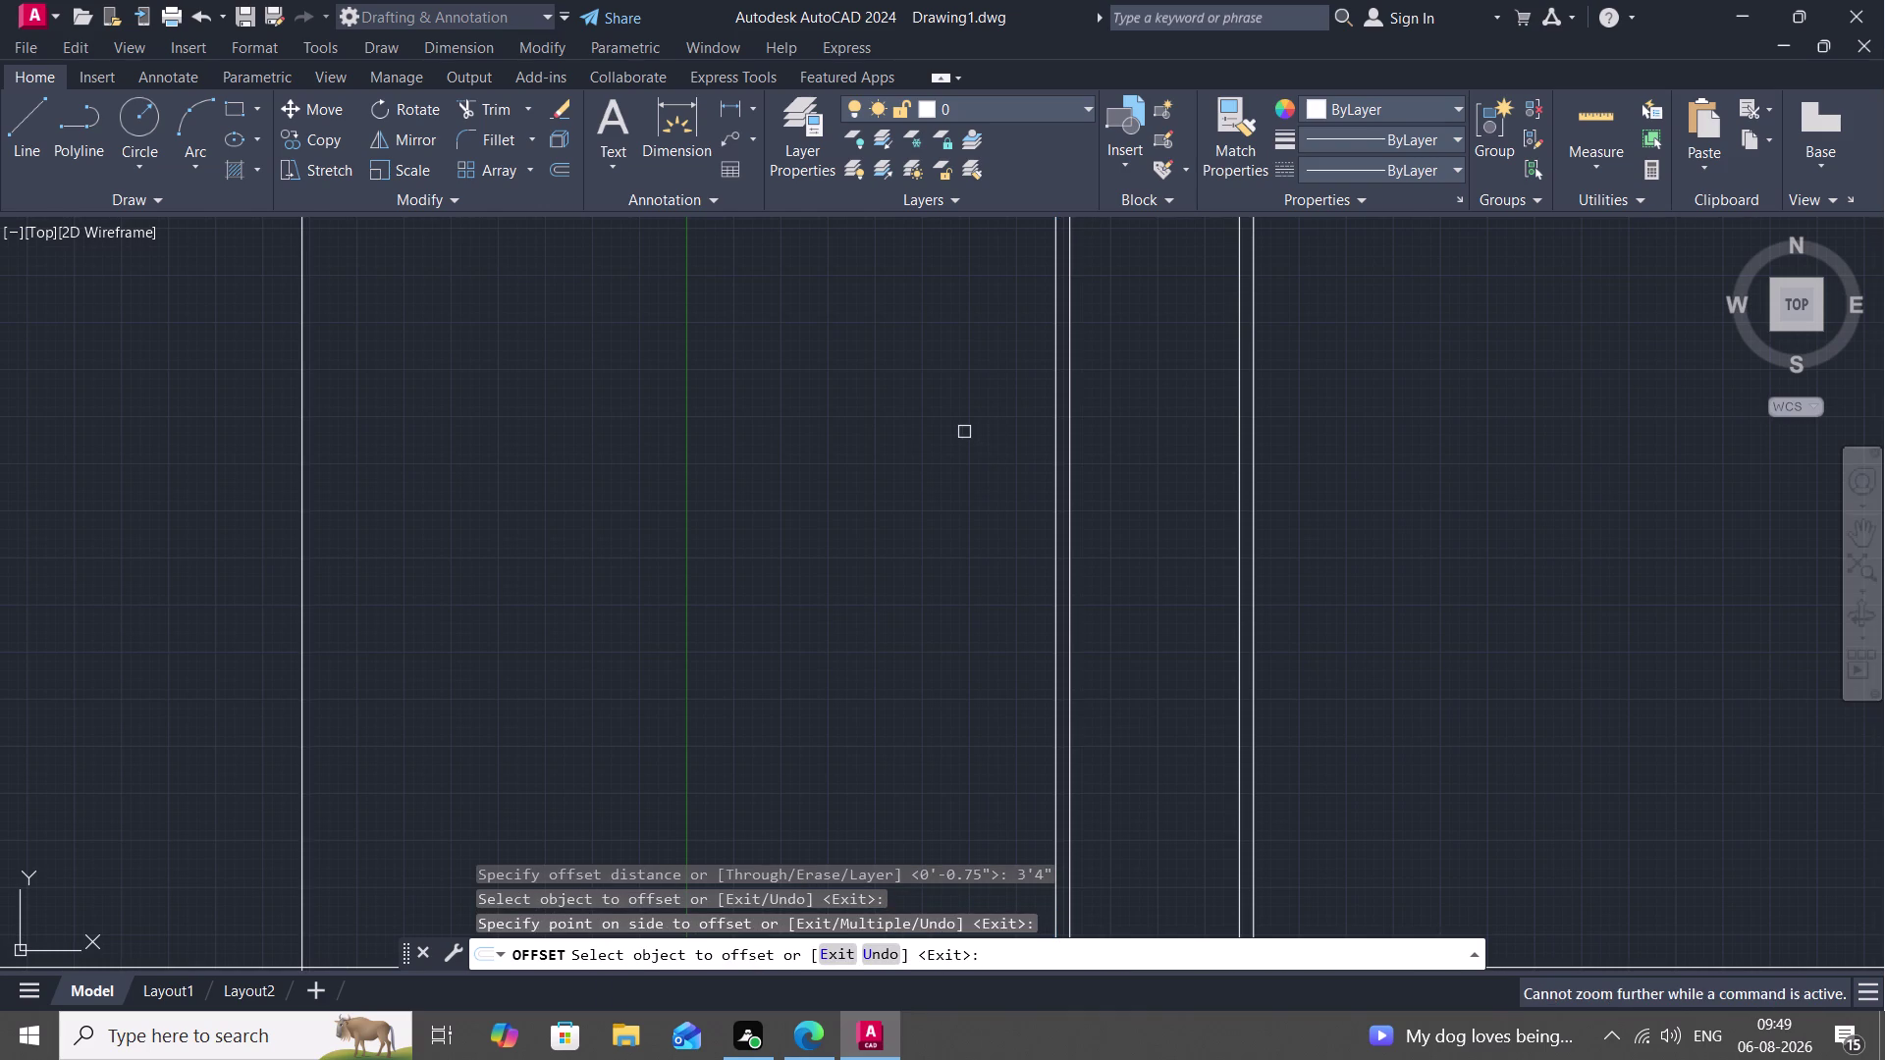
scroll(down, 3)
middle_drag(905, 599, 1224, 445)
scroll(down, 3)
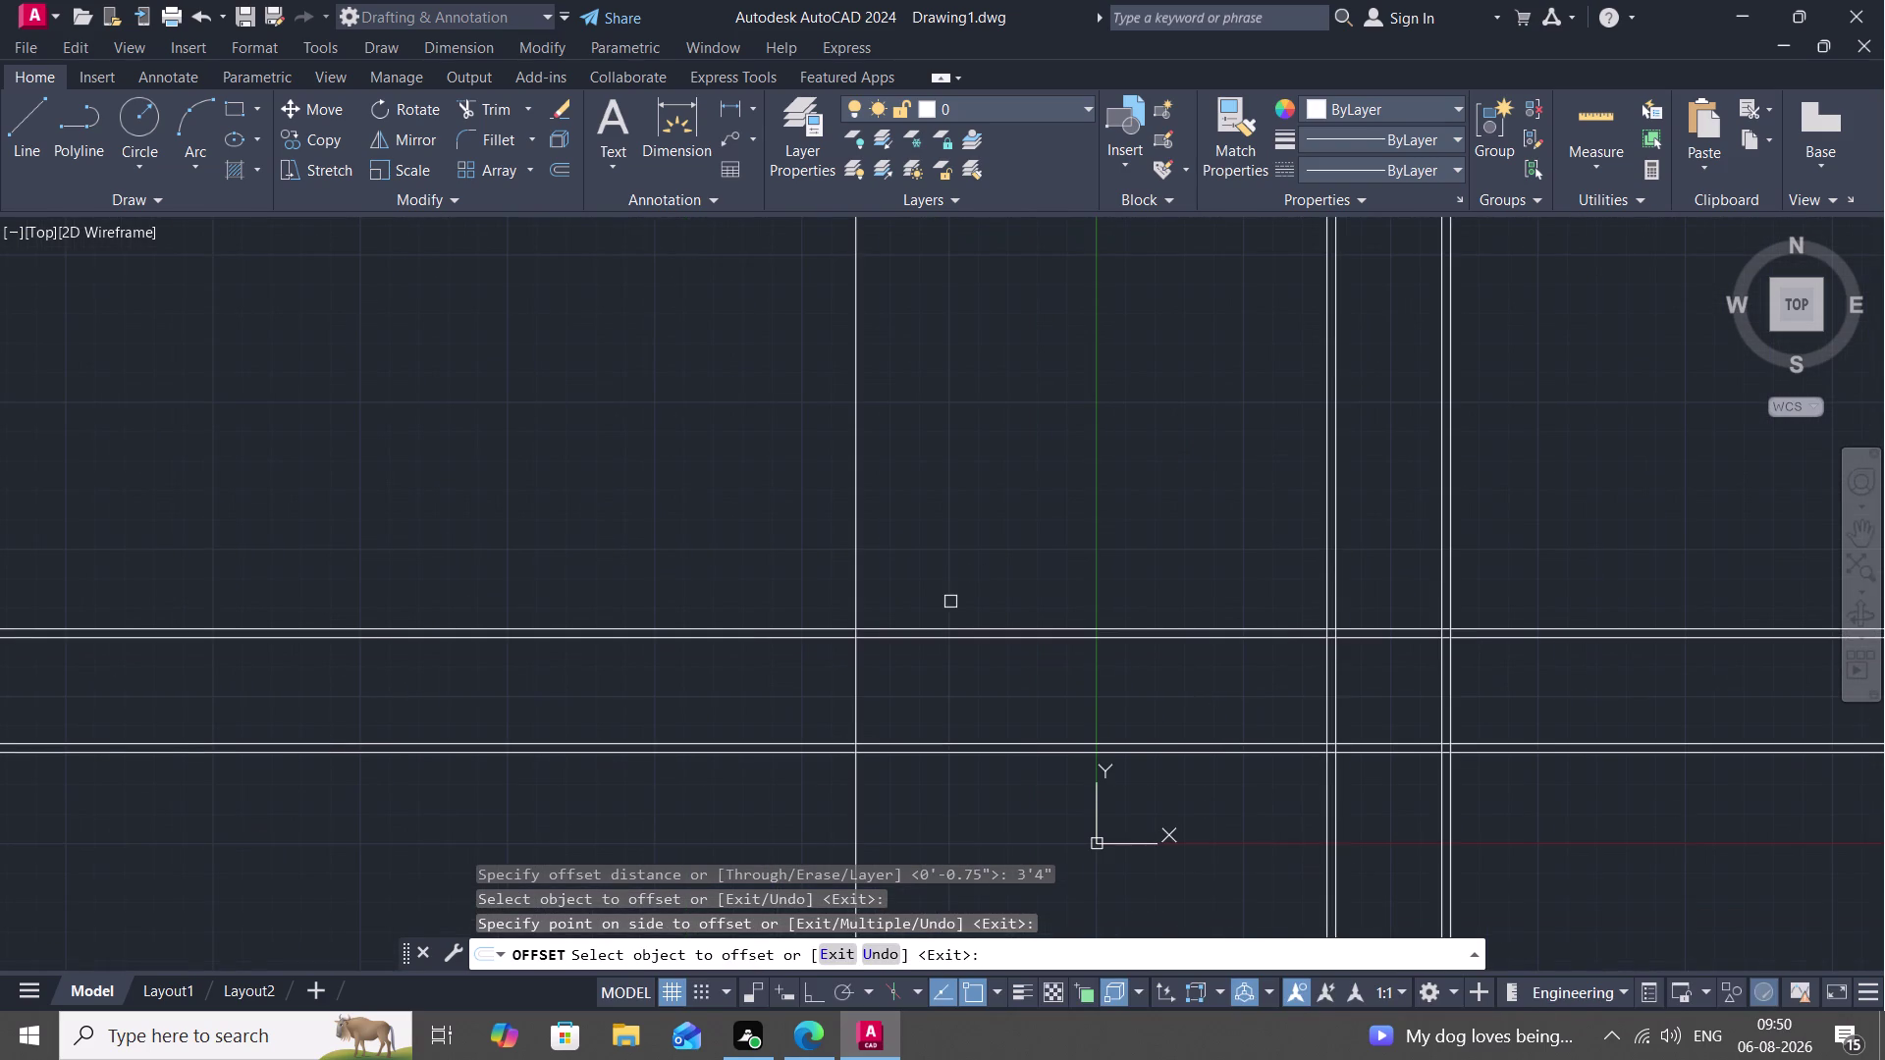
click(957, 628)
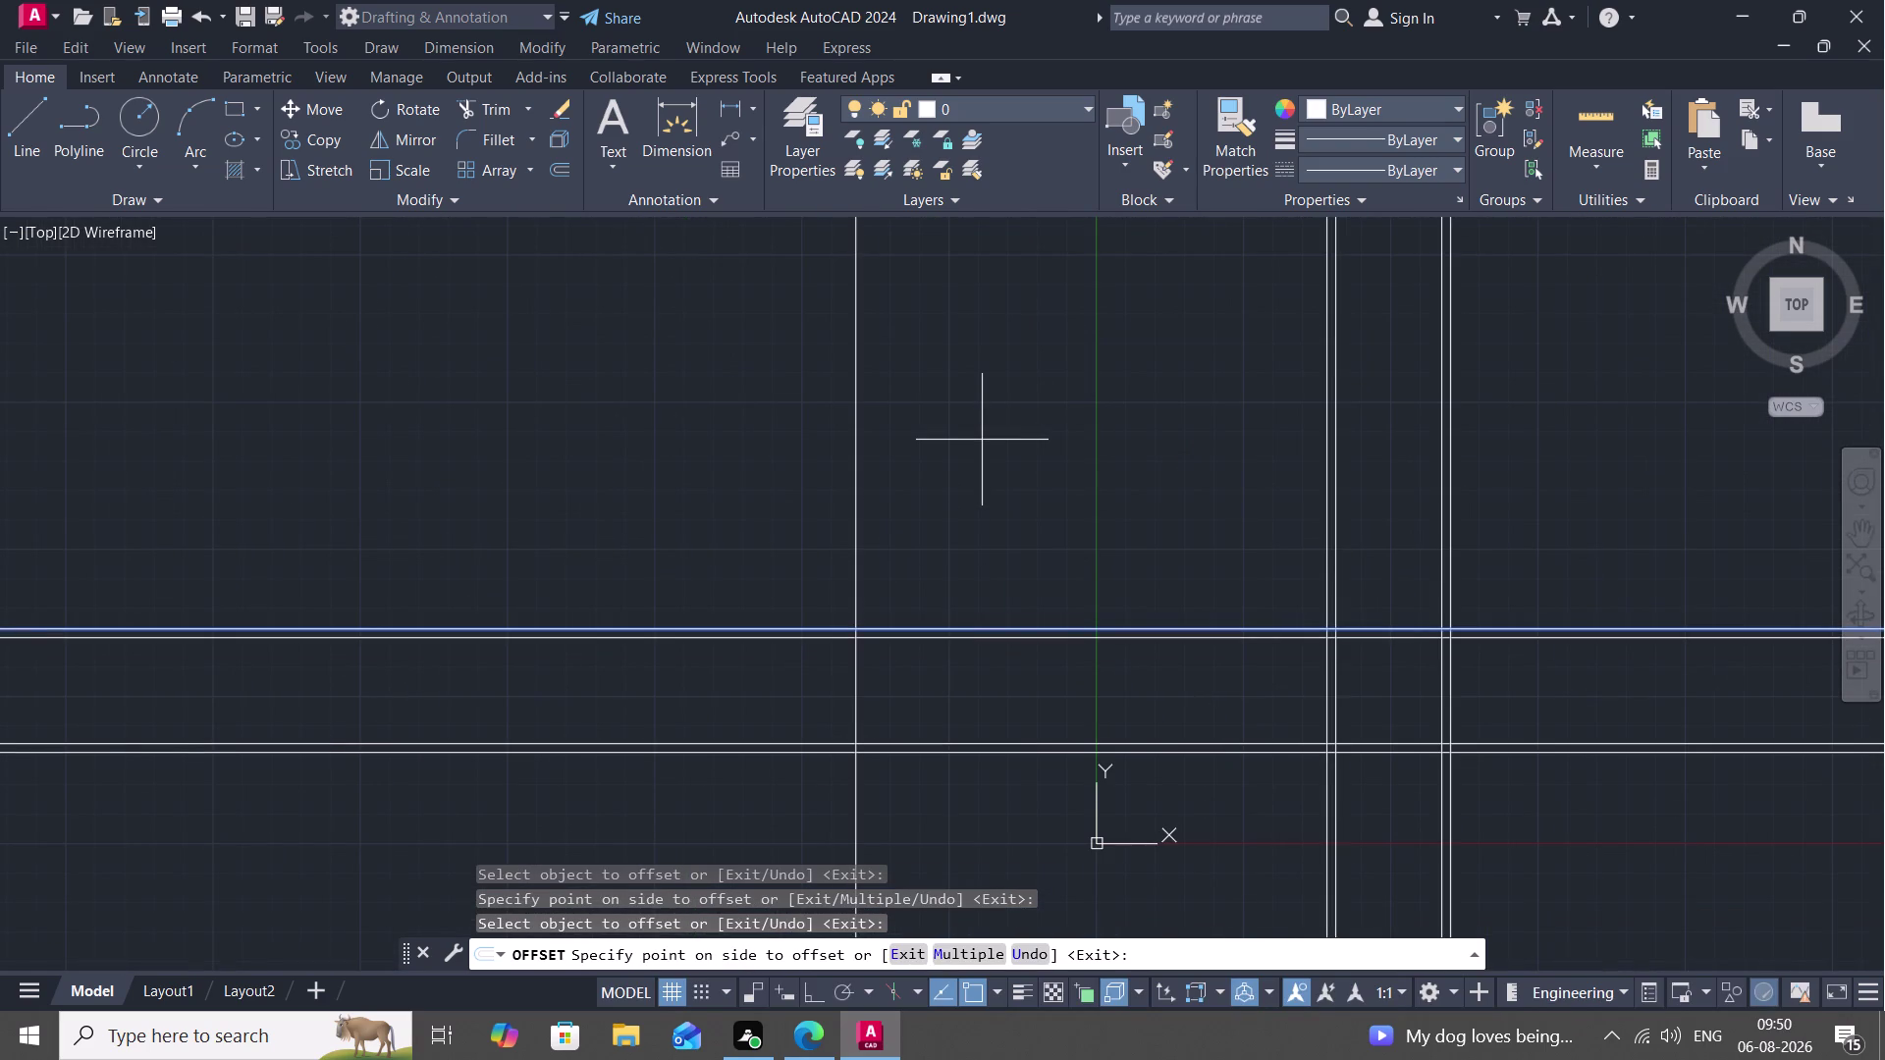
scroll(down, 3)
scroll(down, 3)
scroll(down, 3)
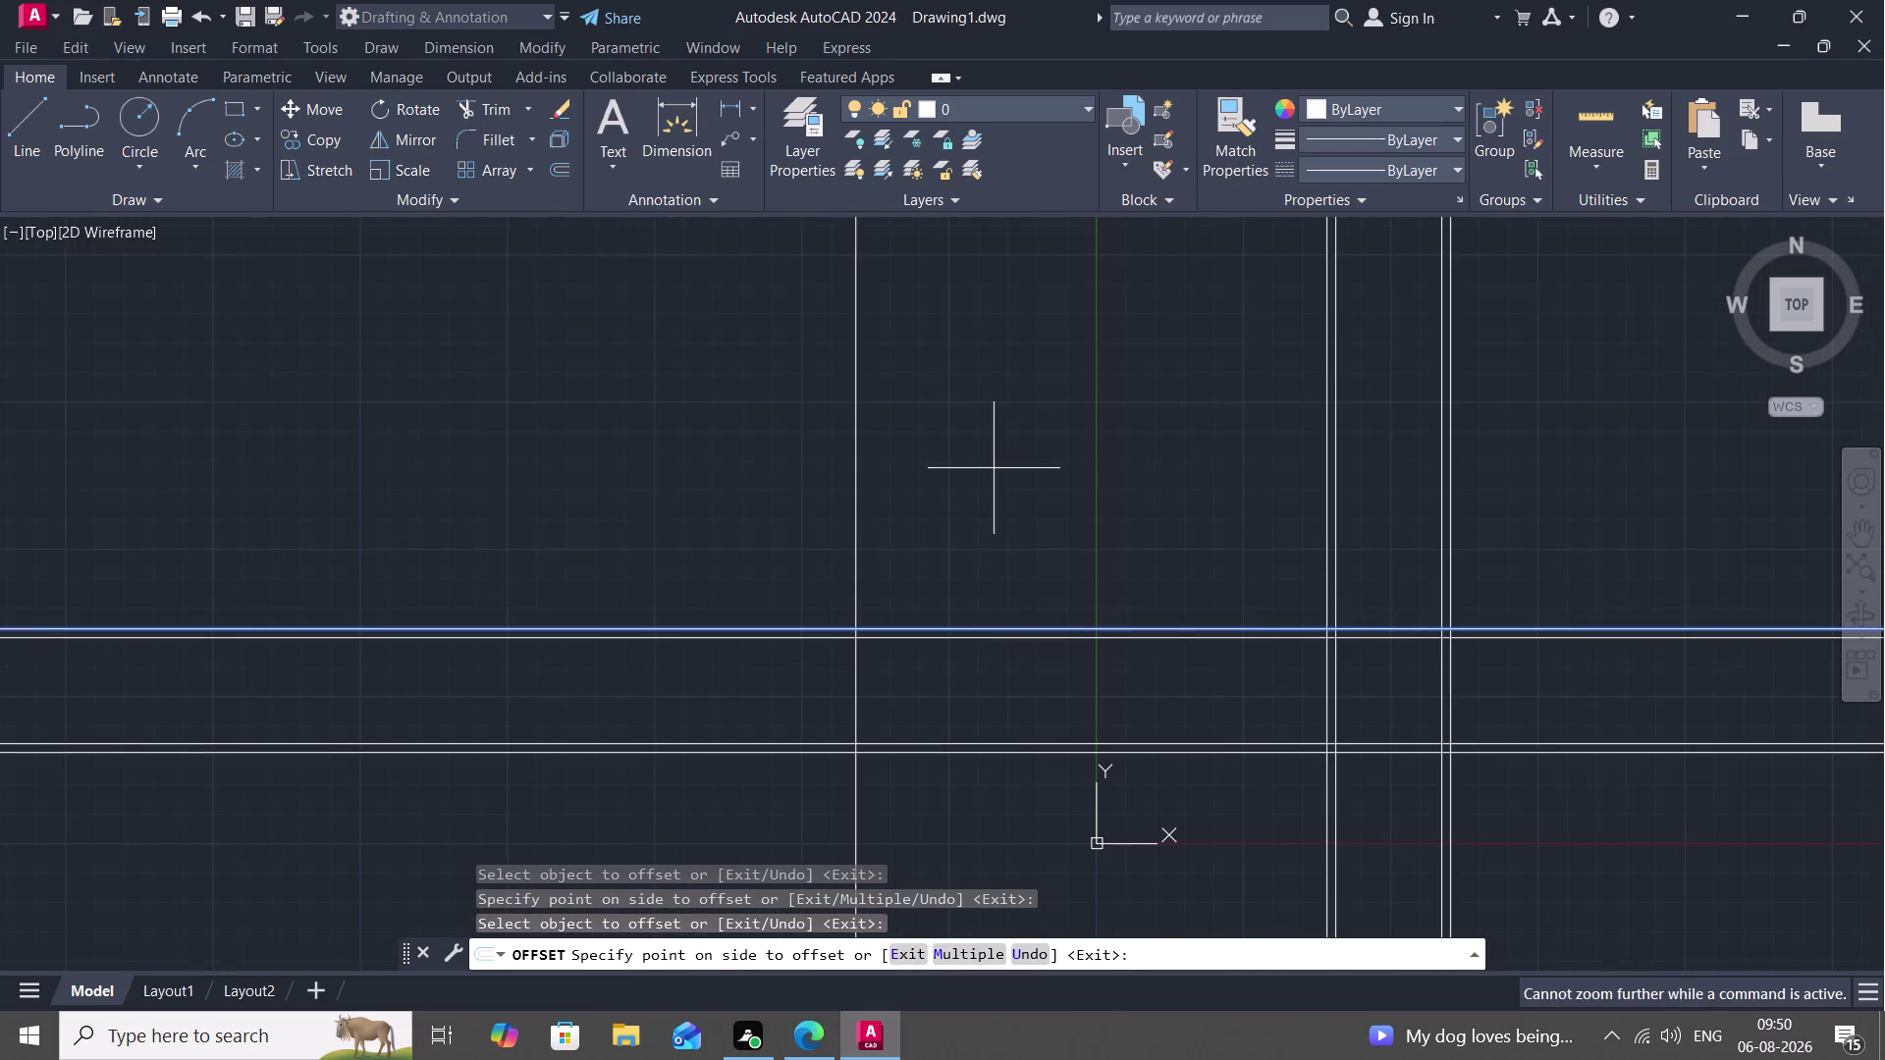
middle_drag(997, 468, 932, 699)
scroll(down, 3)
scroll(down, 3)
click(941, 643)
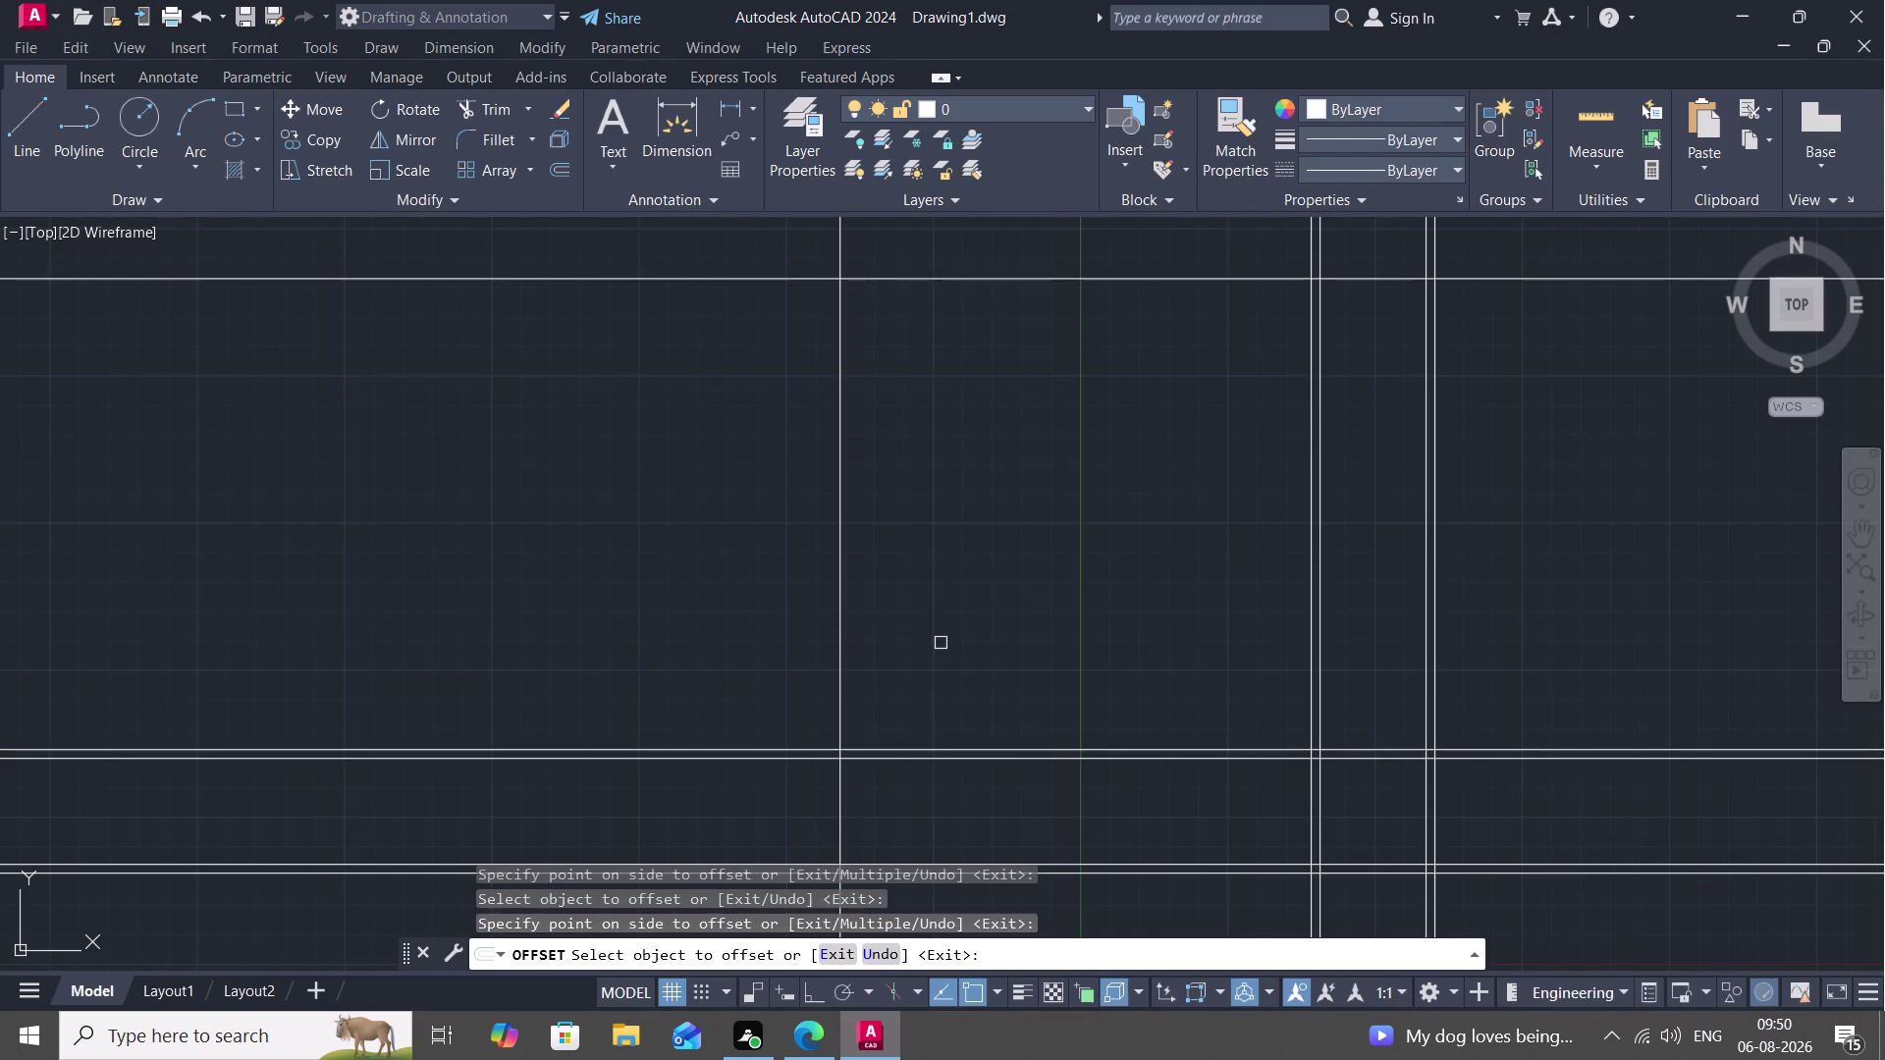
key(Escape)
scroll(down, 3)
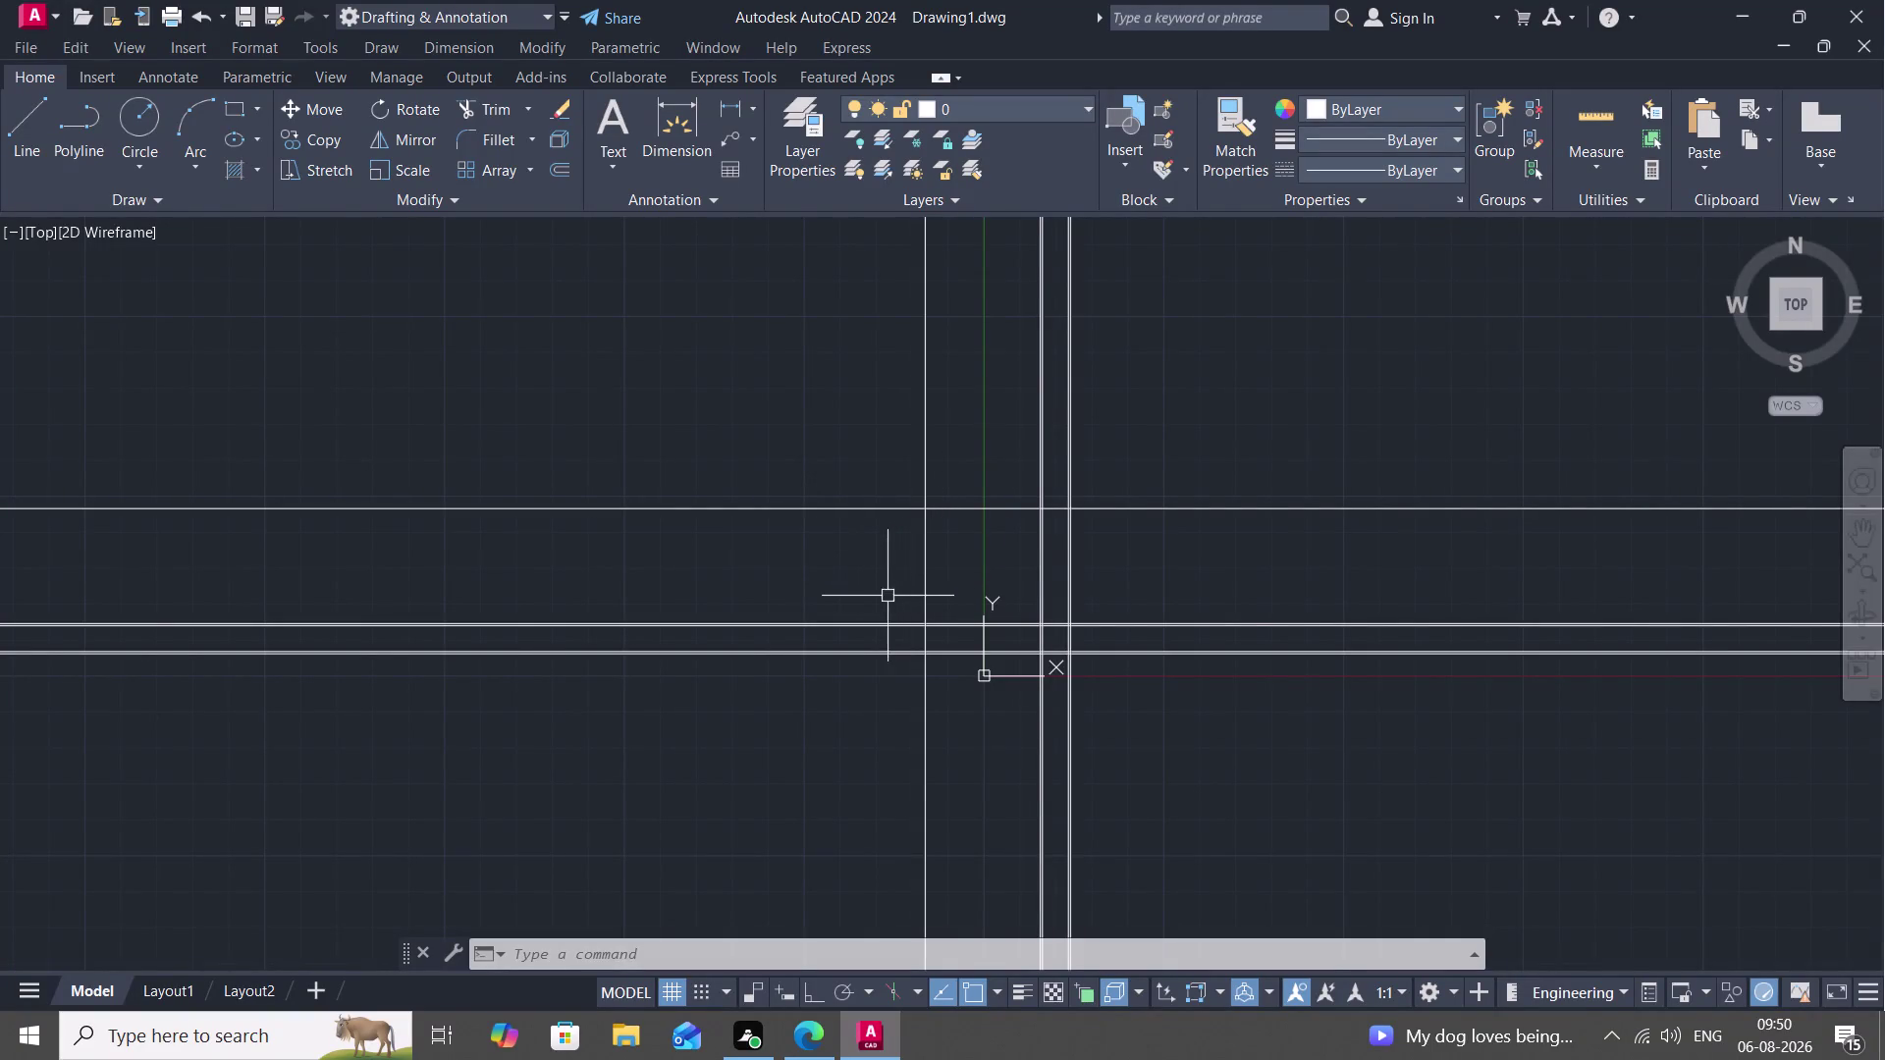
Offset the vertical line 1' left twice, each copy from the previous one.
scroll(up, 3)
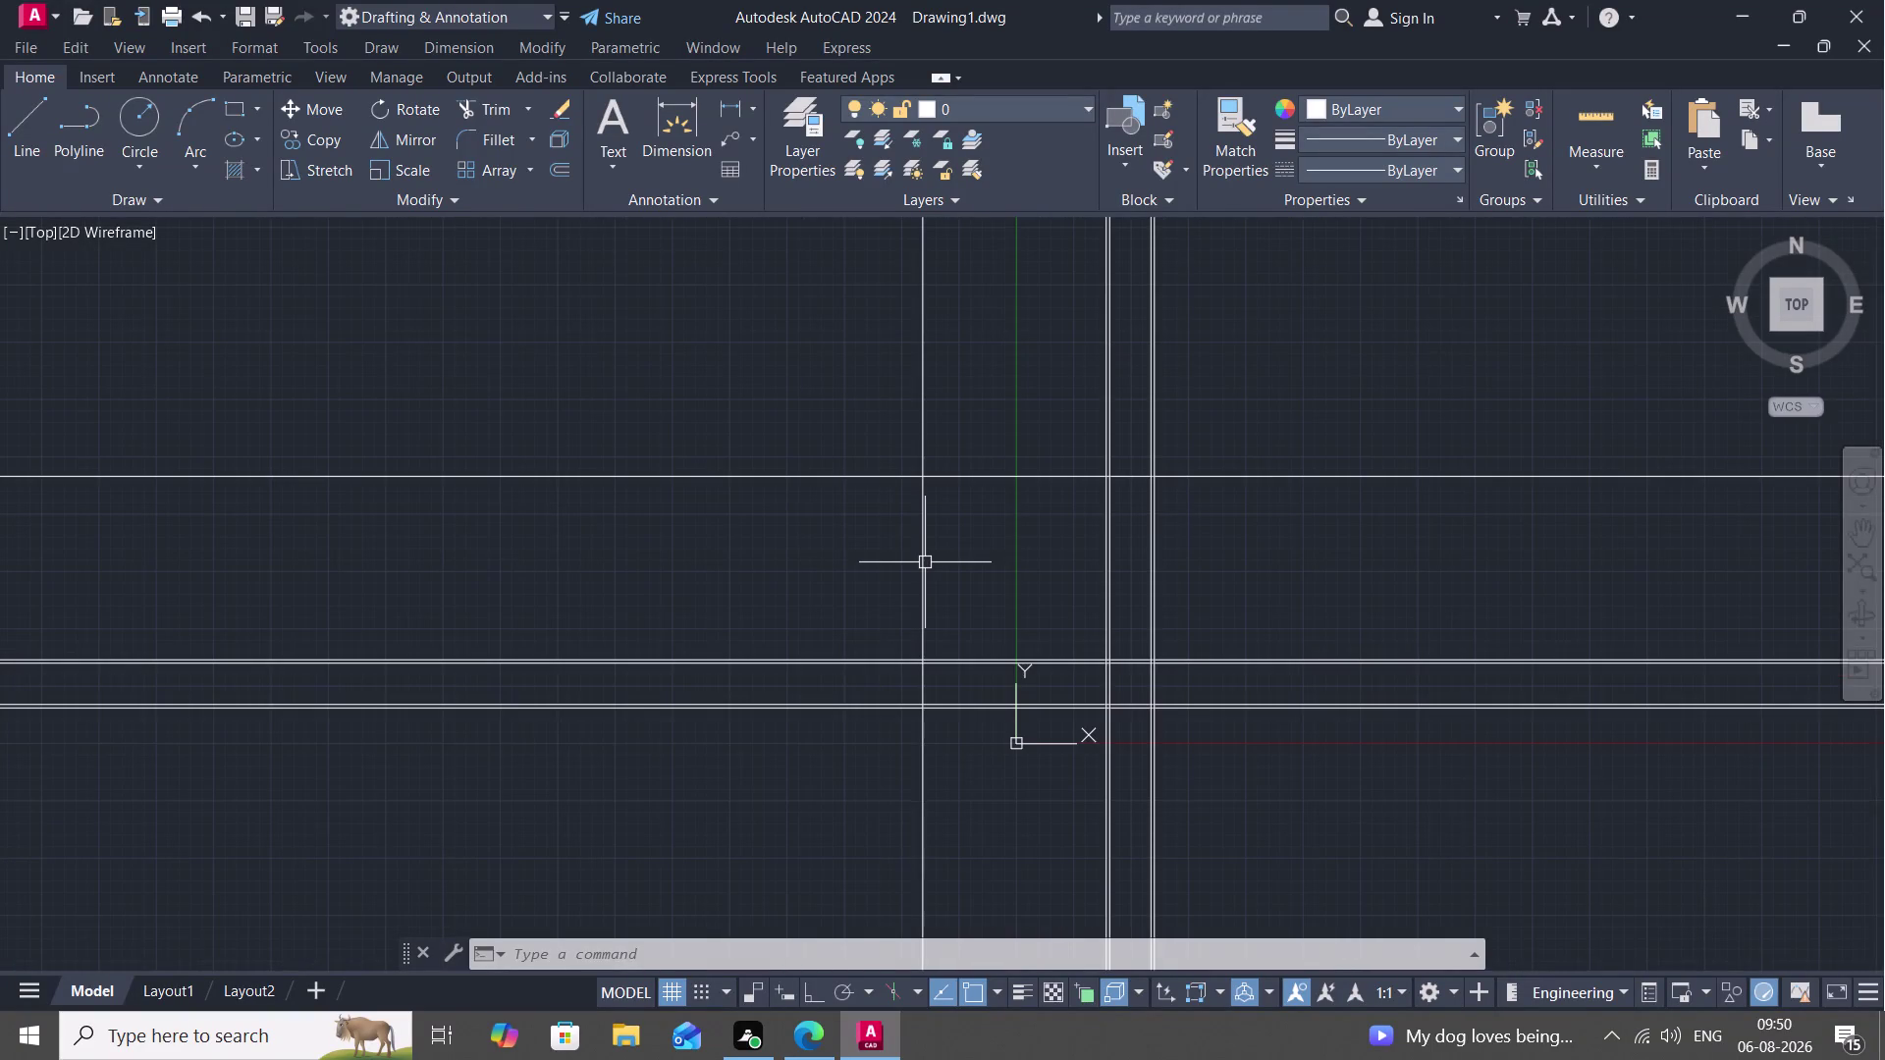
key(o)
key(space)
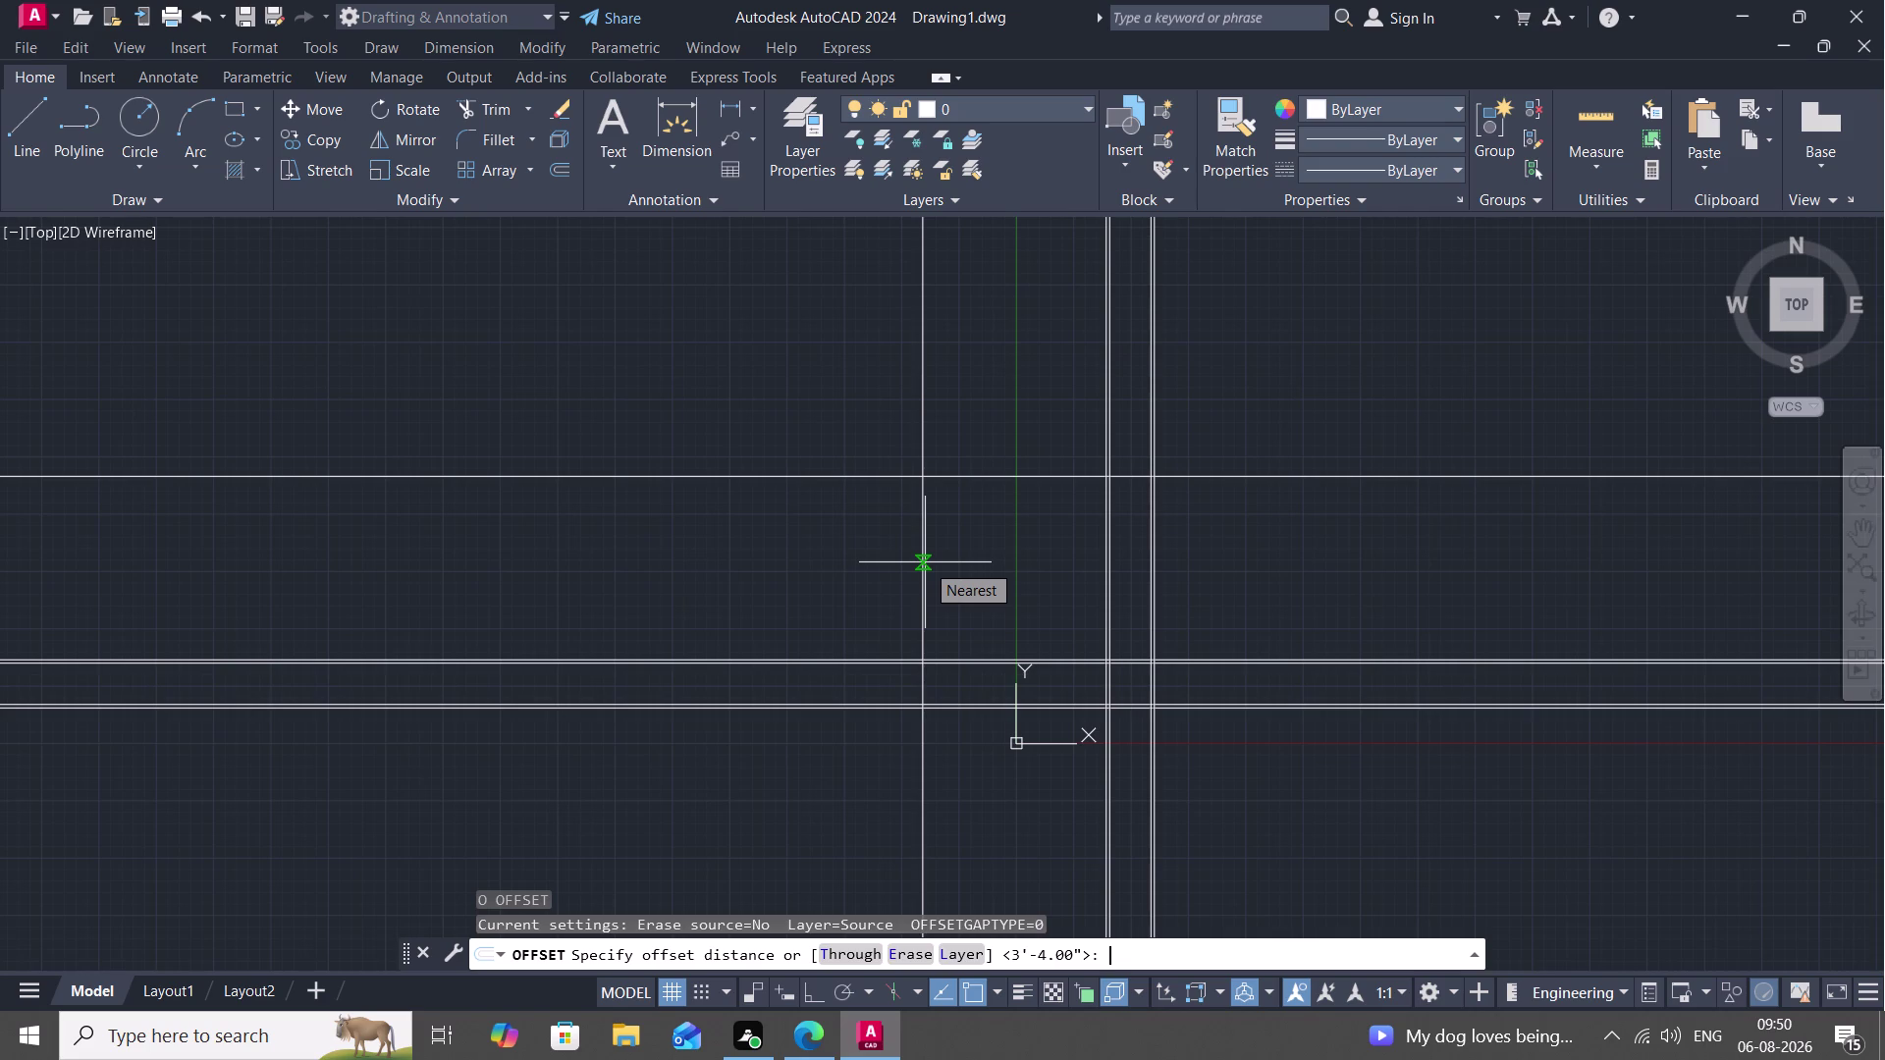
text(1')
key(space)
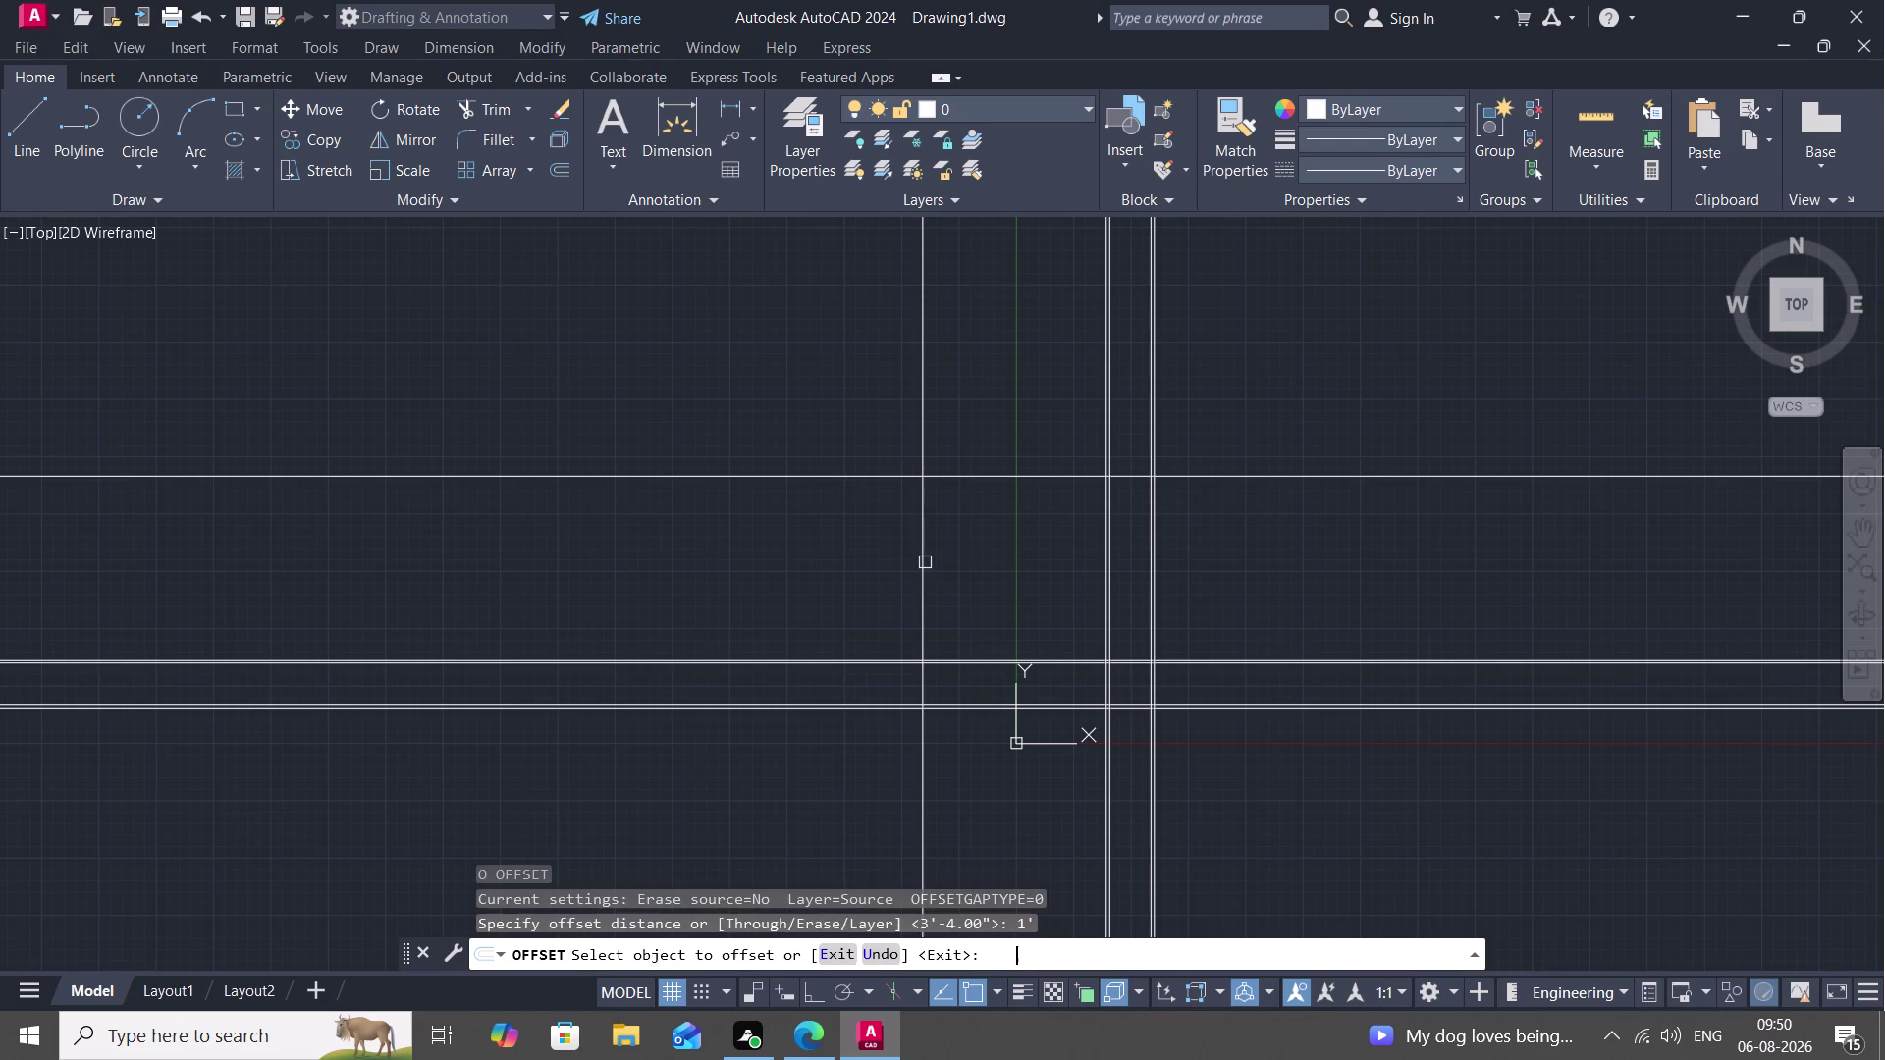
click(919, 595)
click(863, 586)
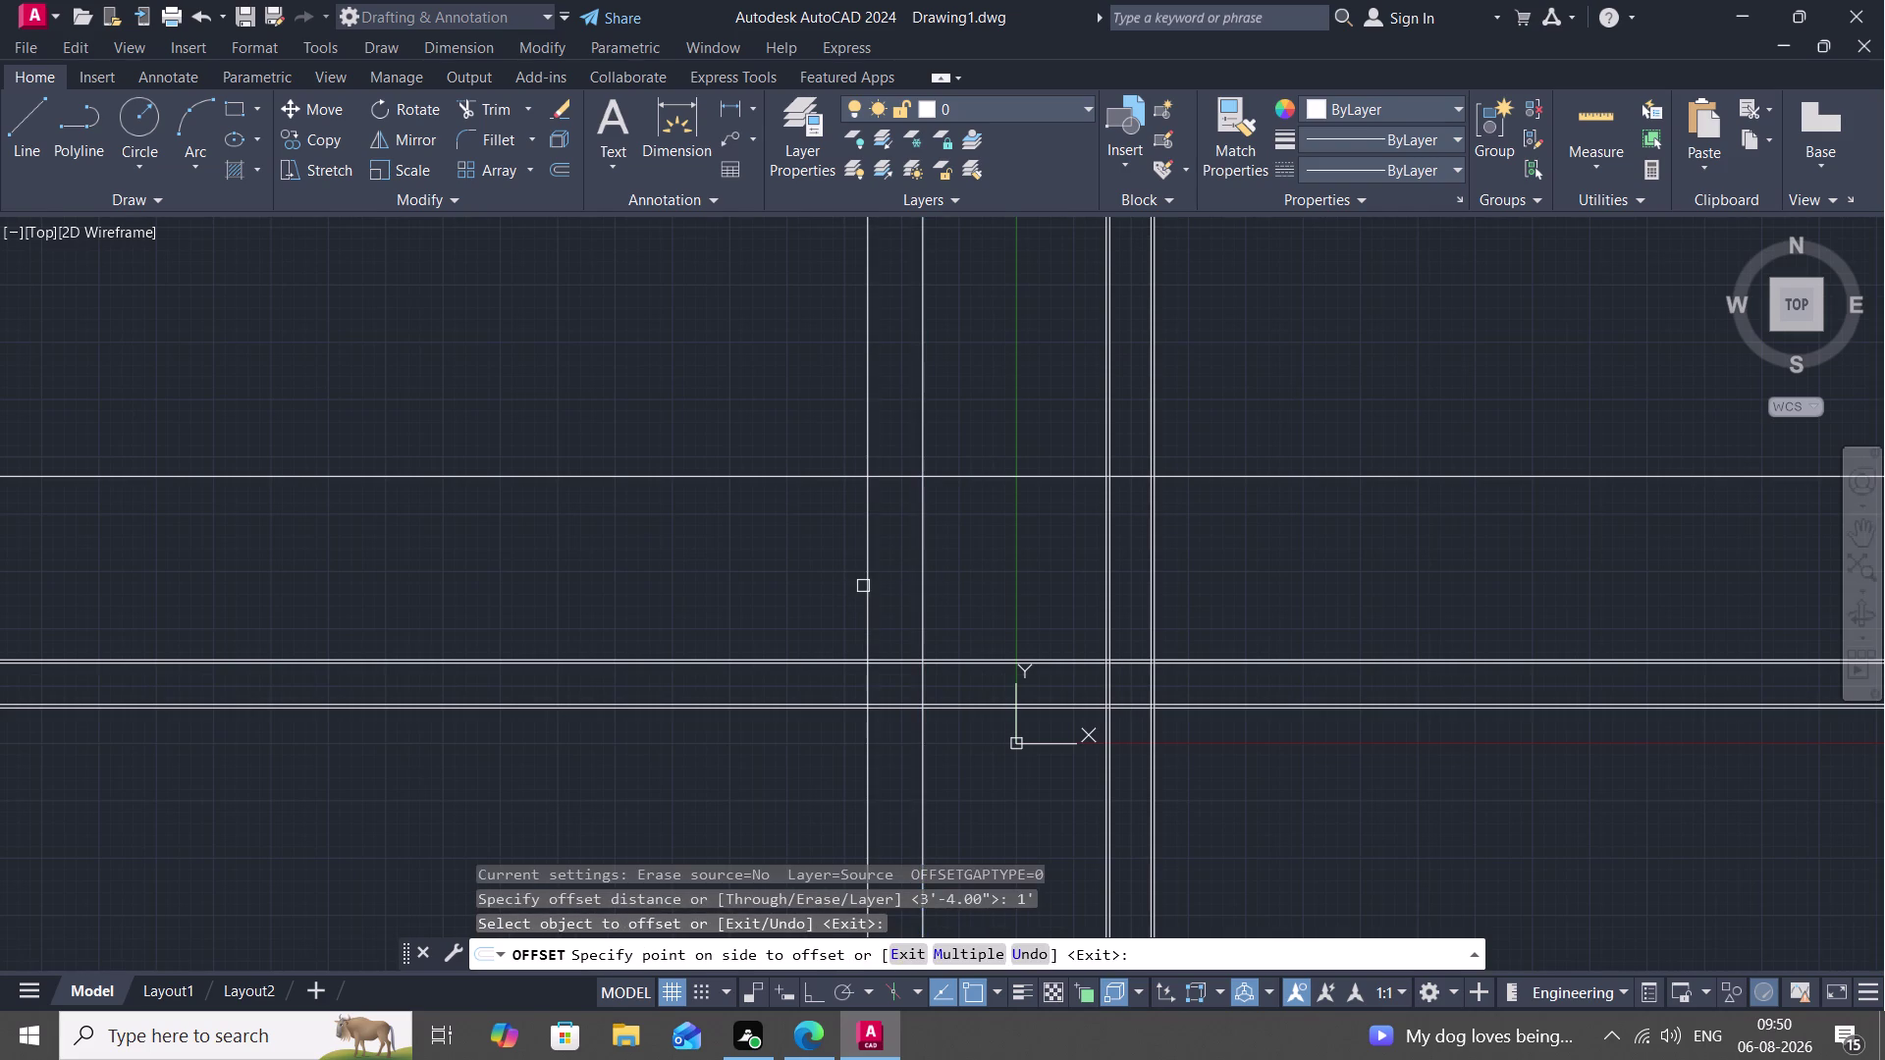
click(866, 581)
click(827, 574)
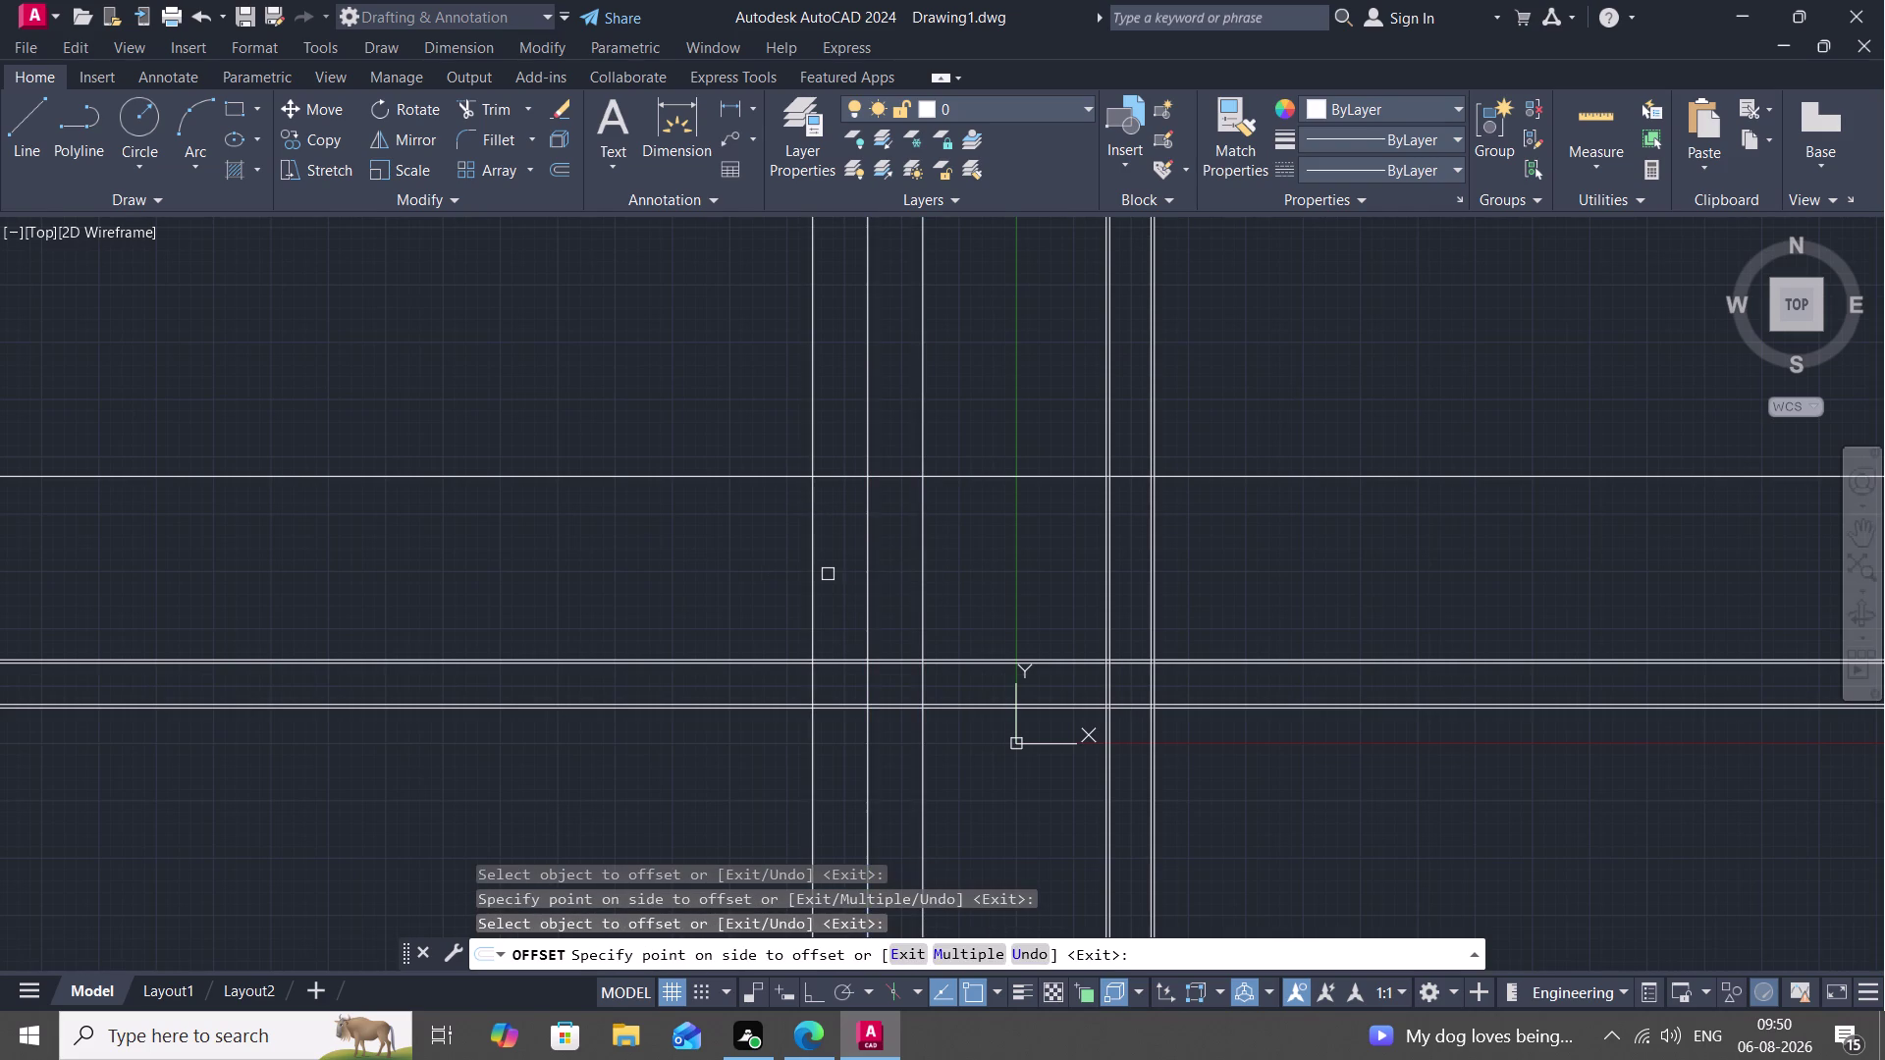
key(Escape)
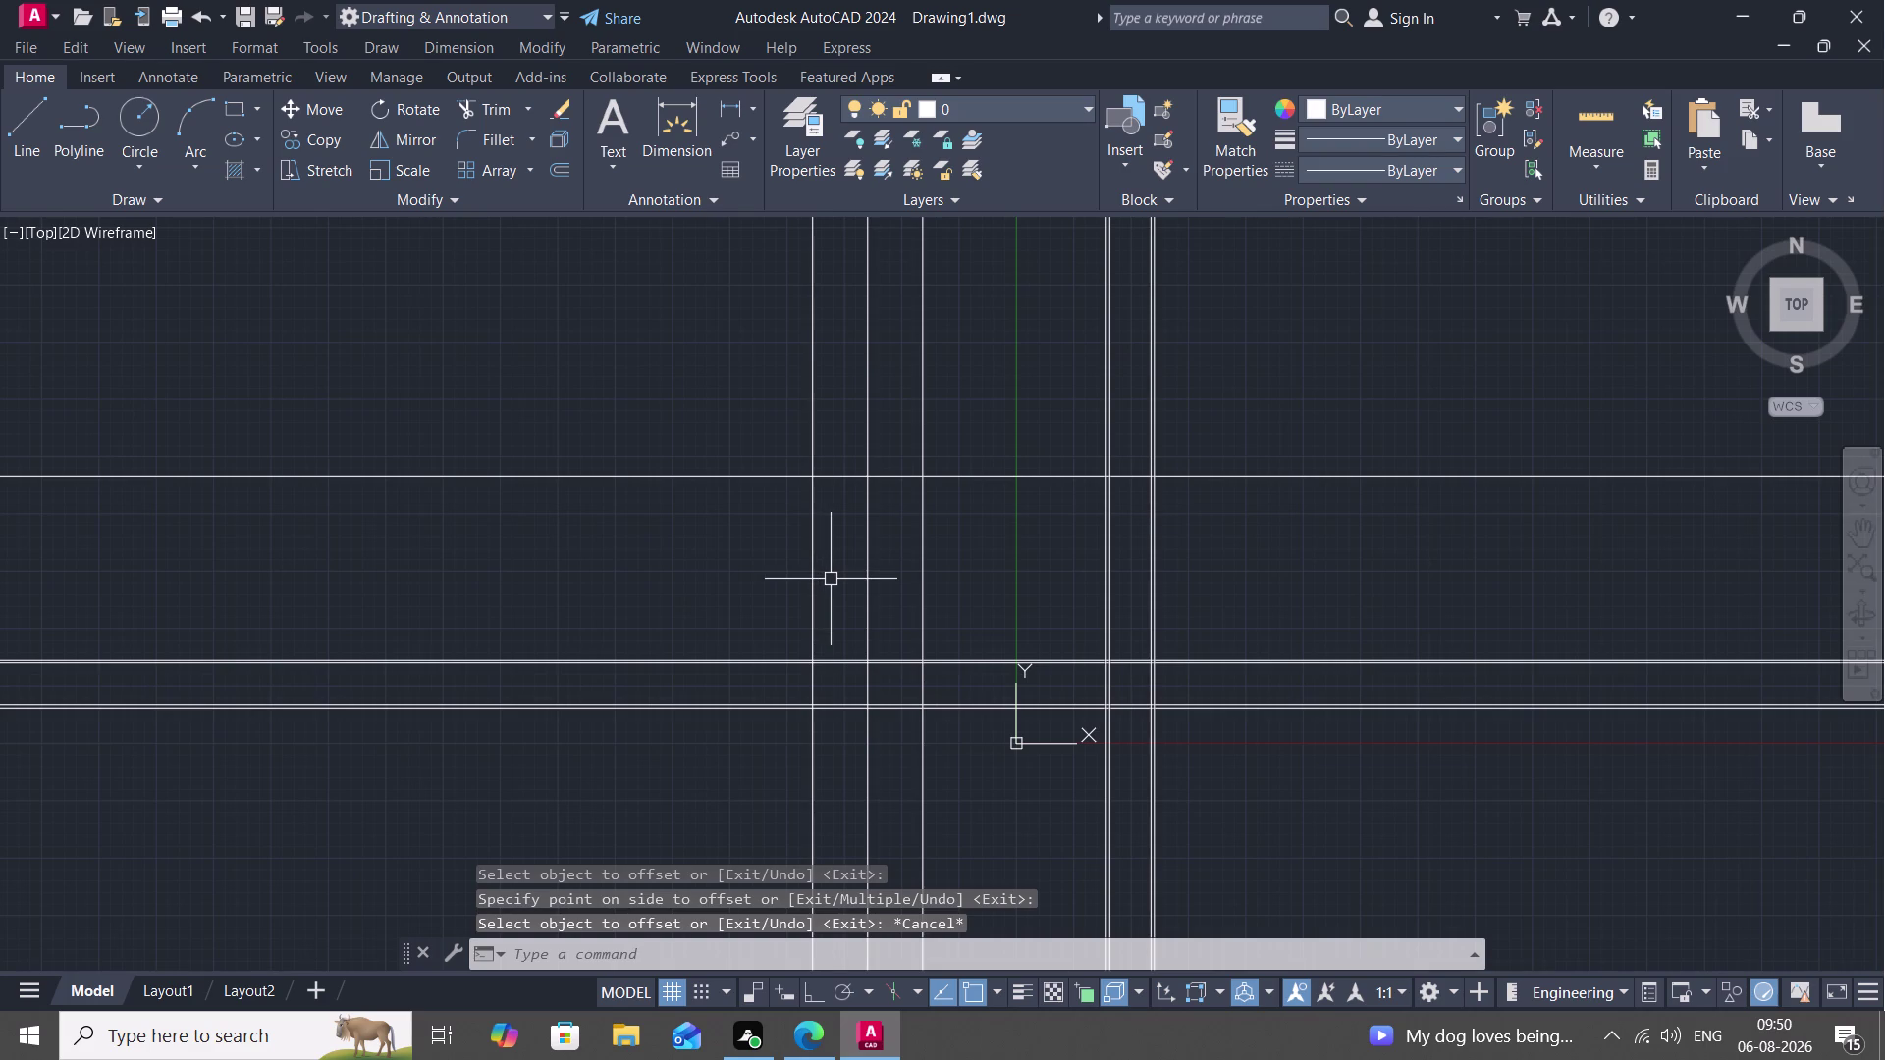
Cancel BREAK, then split a vertical line at its horizontal crossing with BREAKATPOINT.
key(b)
text(R)
key(space)
key(Escape)
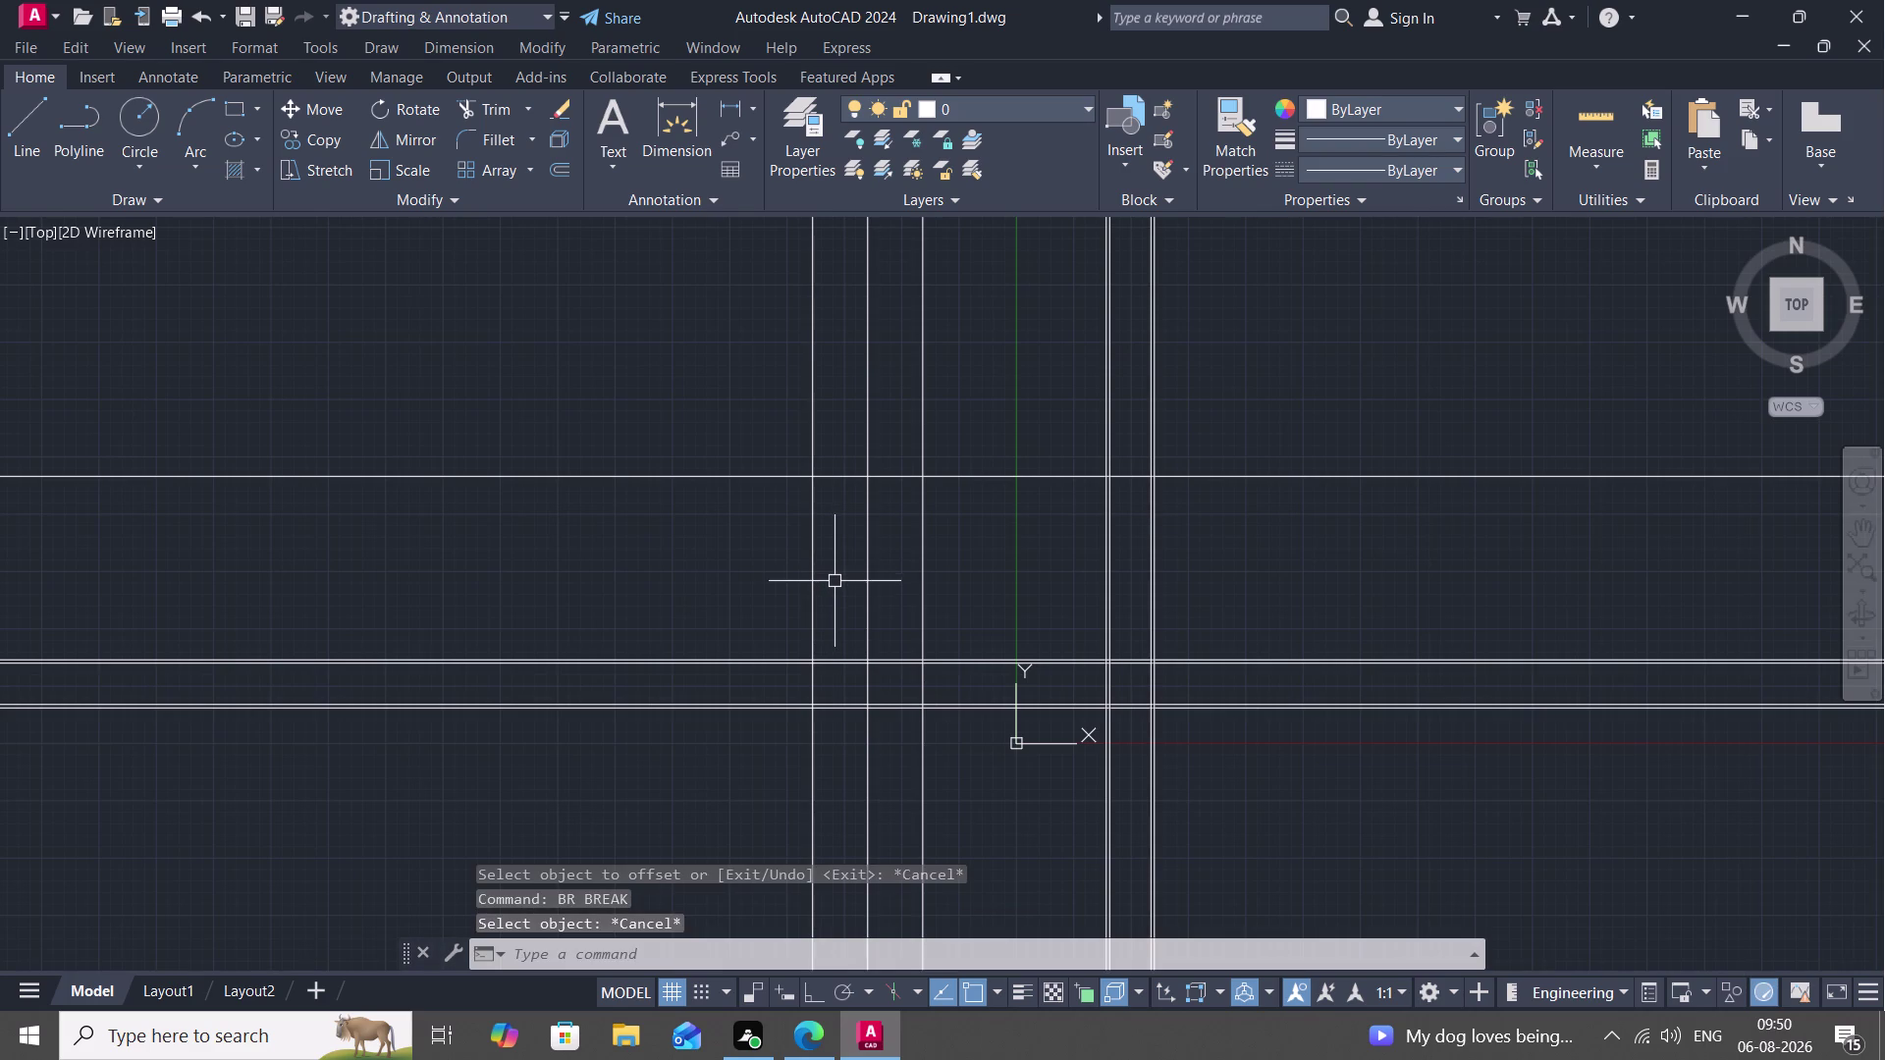
key(b)
key(e)
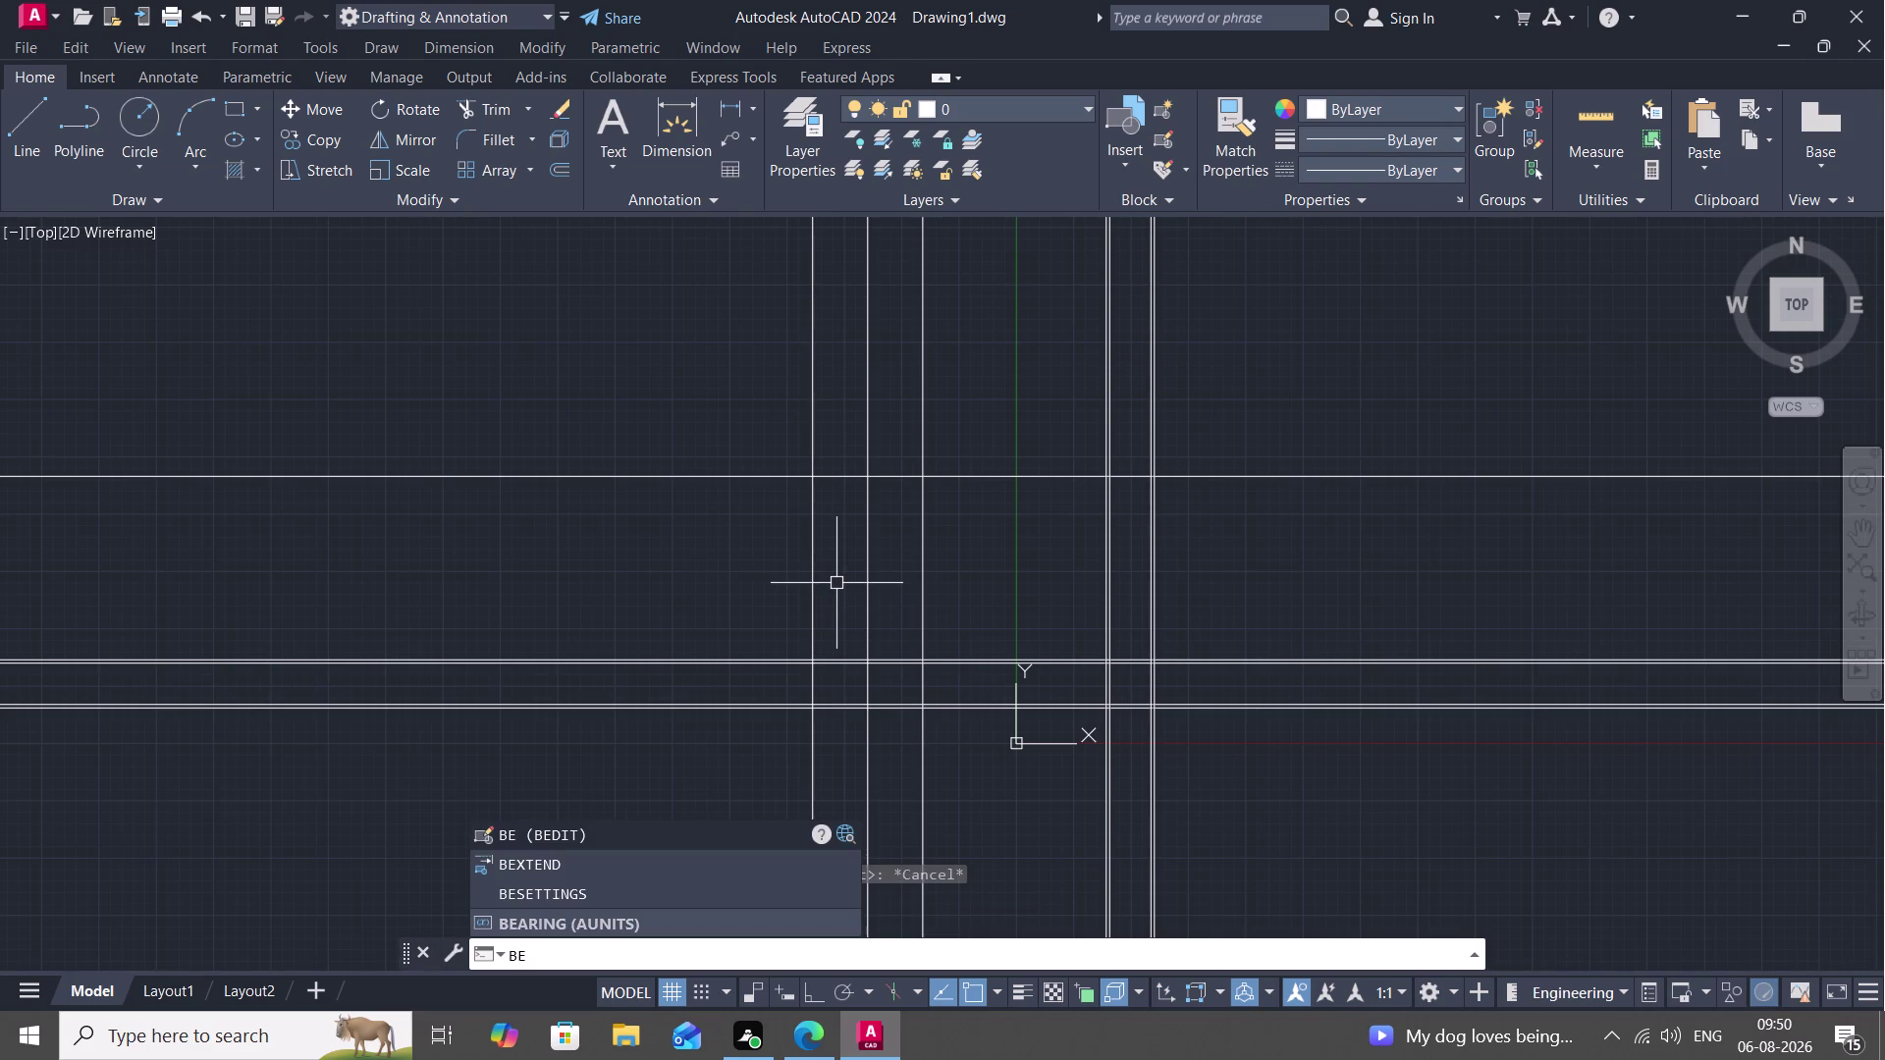
key(BackSpace)
key(r)
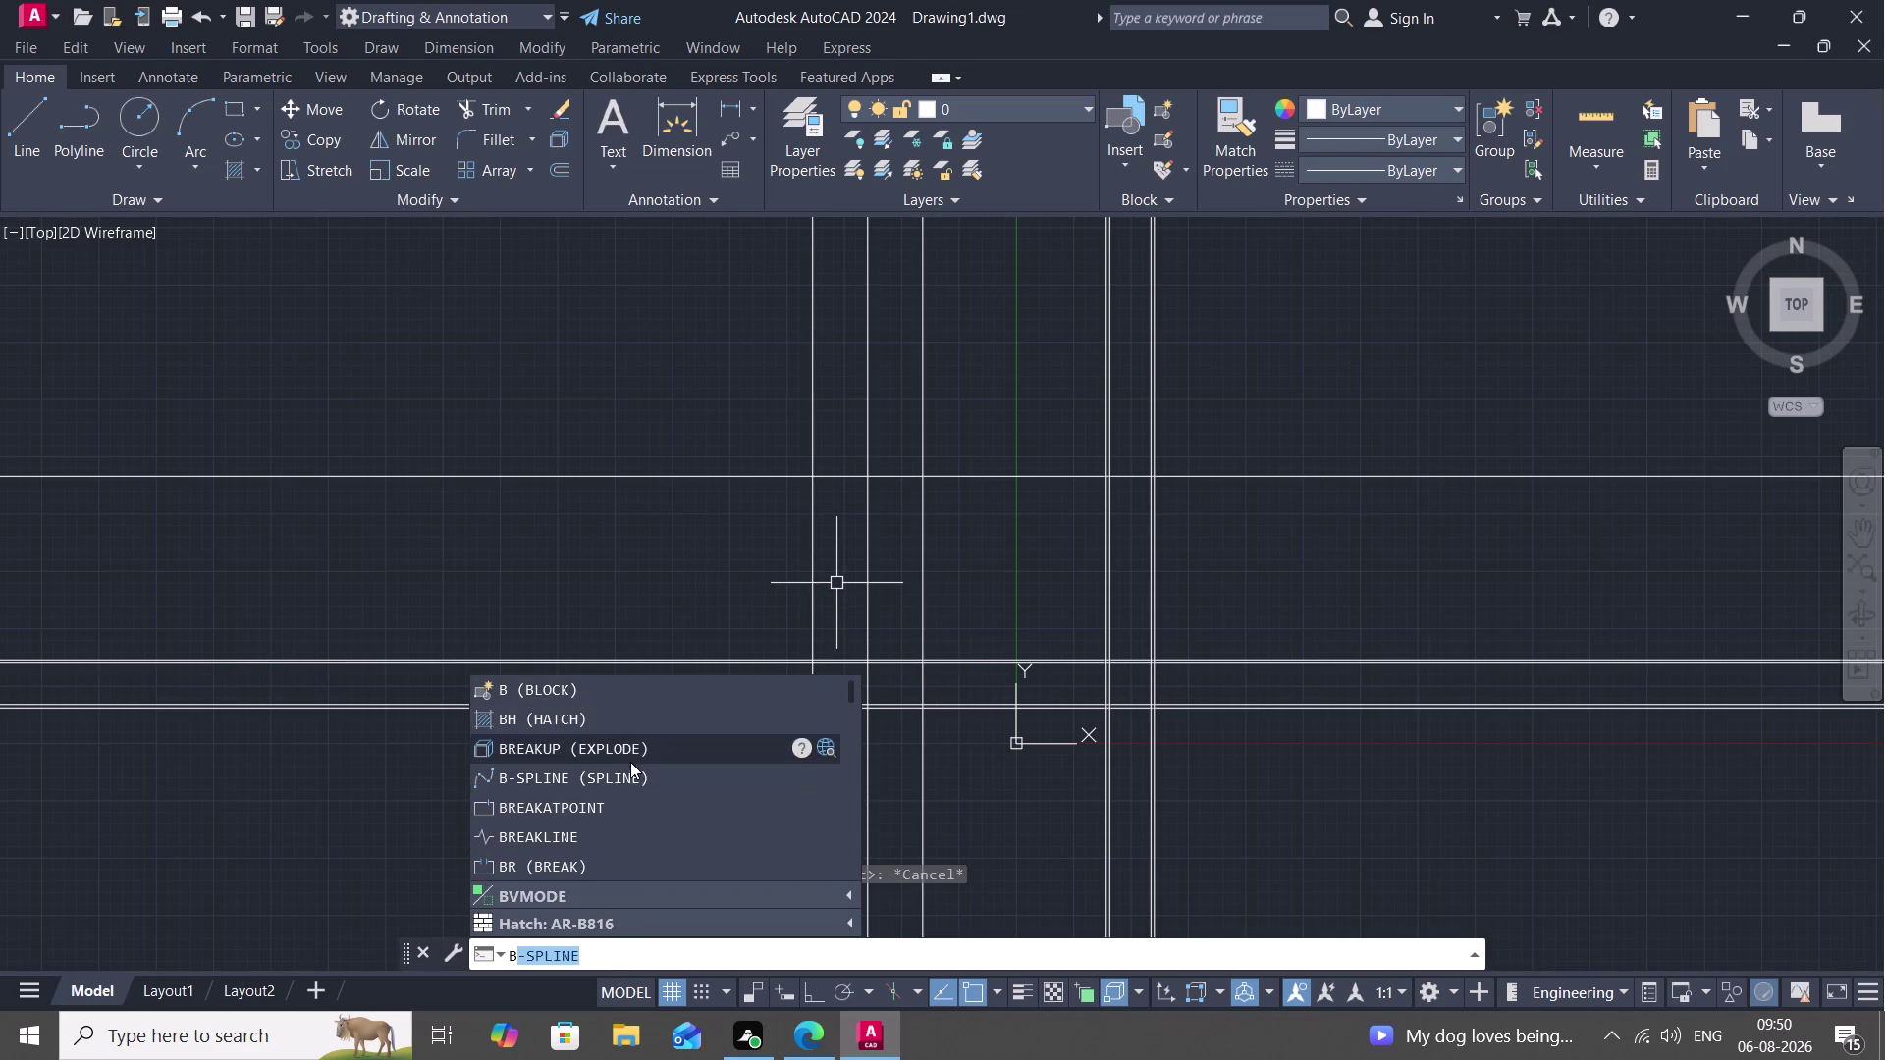
click(641, 810)
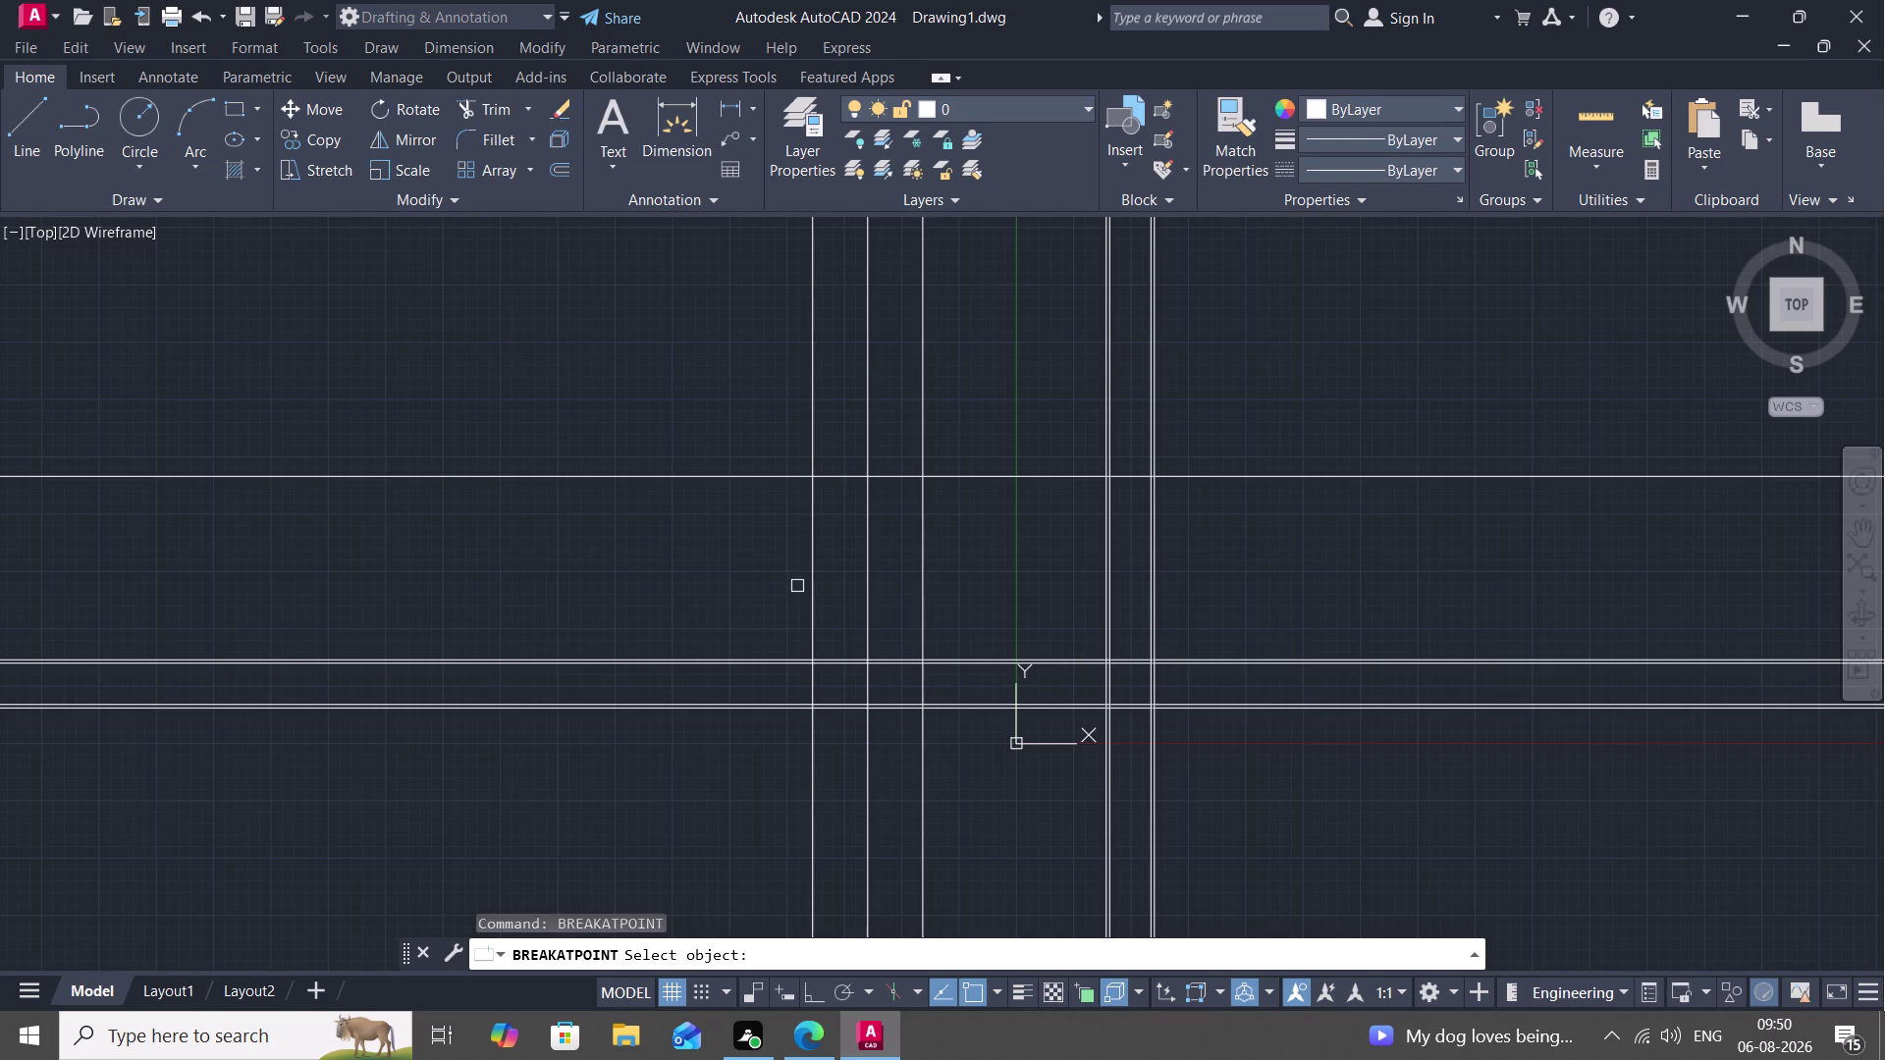
click(811, 589)
scroll(up, 3)
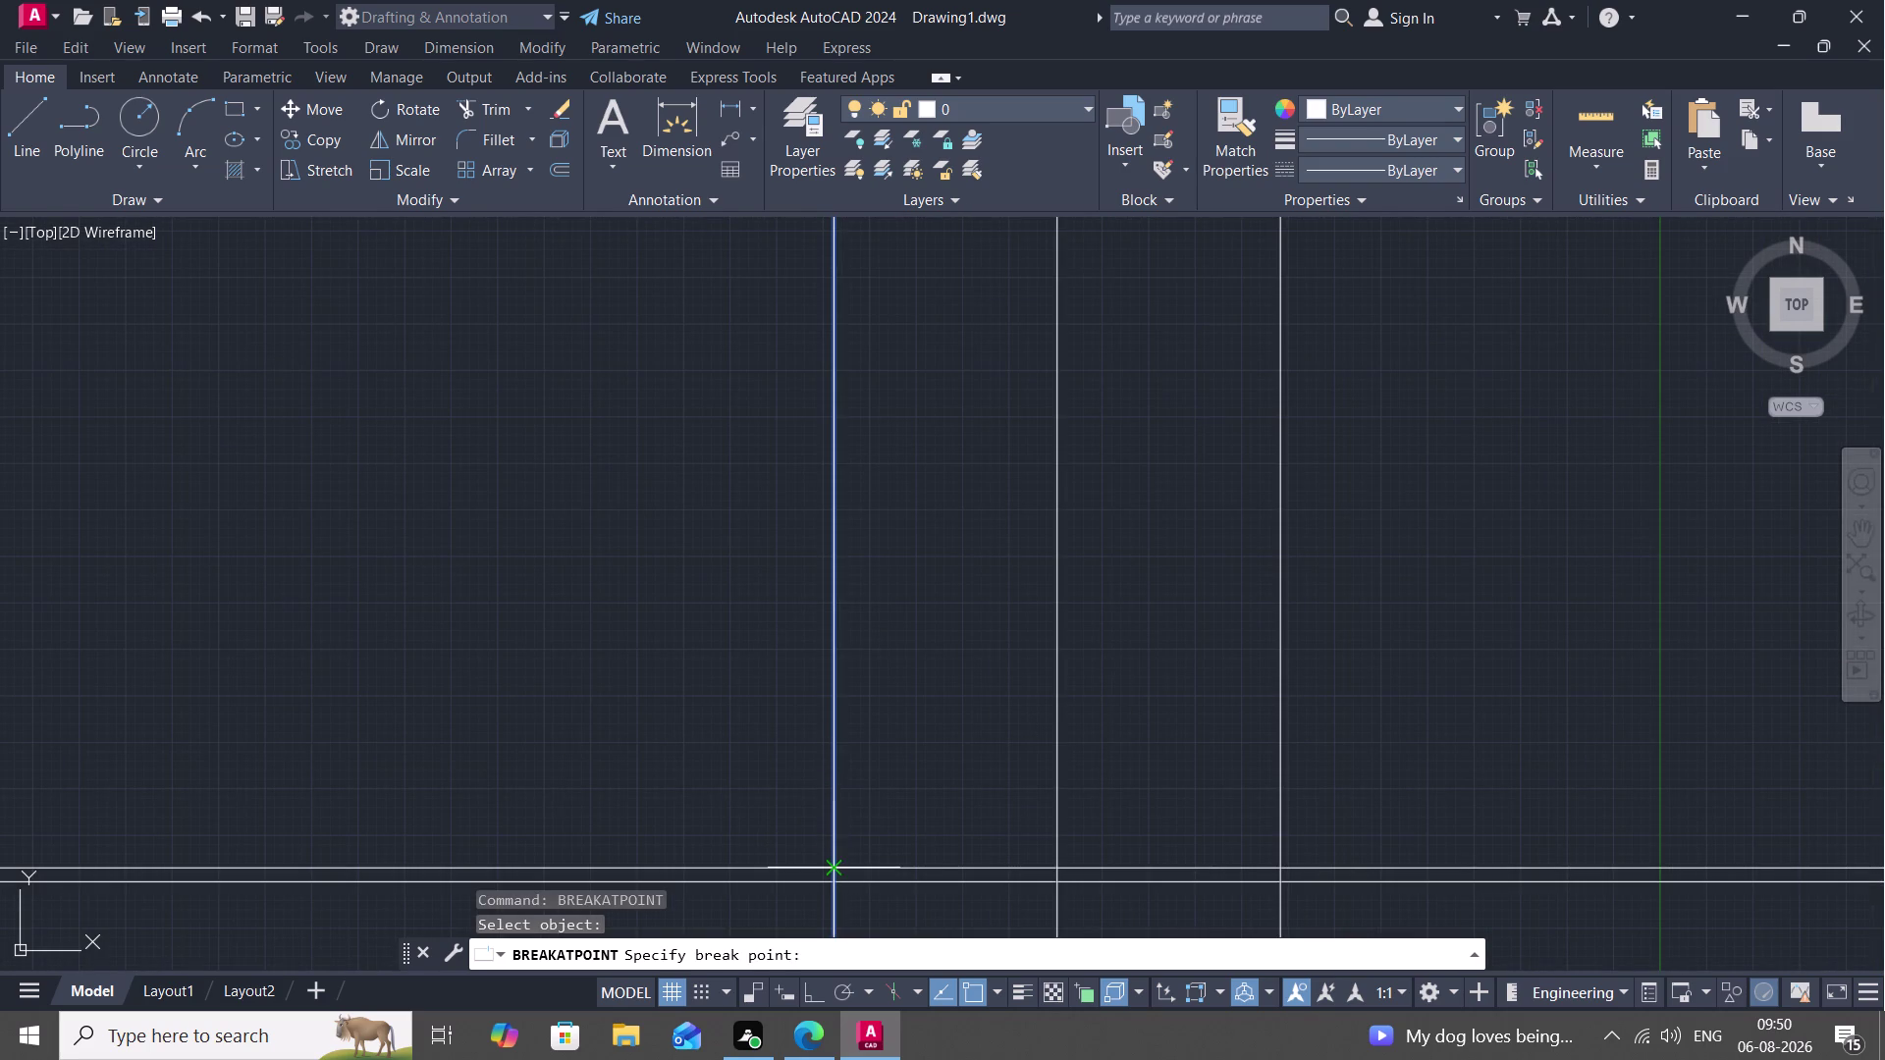
click(837, 867)
scroll(down, 3)
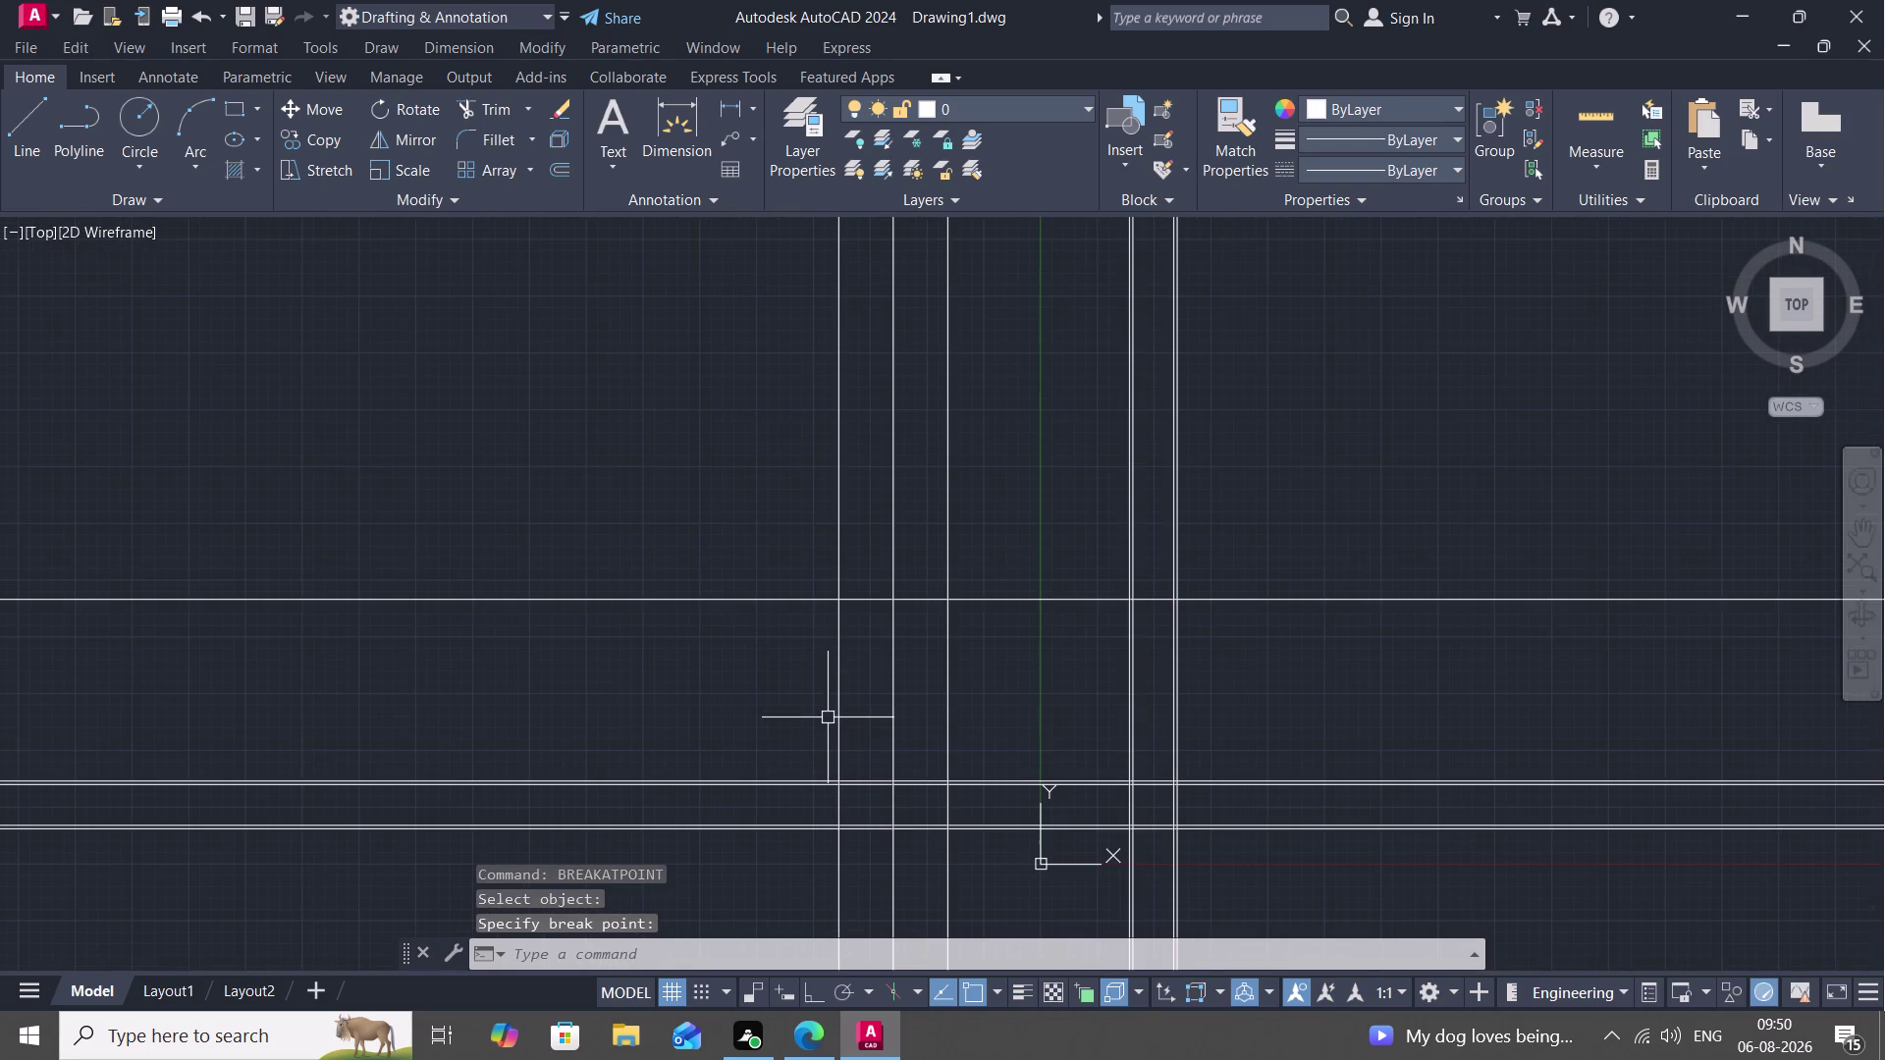
Split the leftmost vertical line where it crosses the horizontal line.
key(space)
click(841, 717)
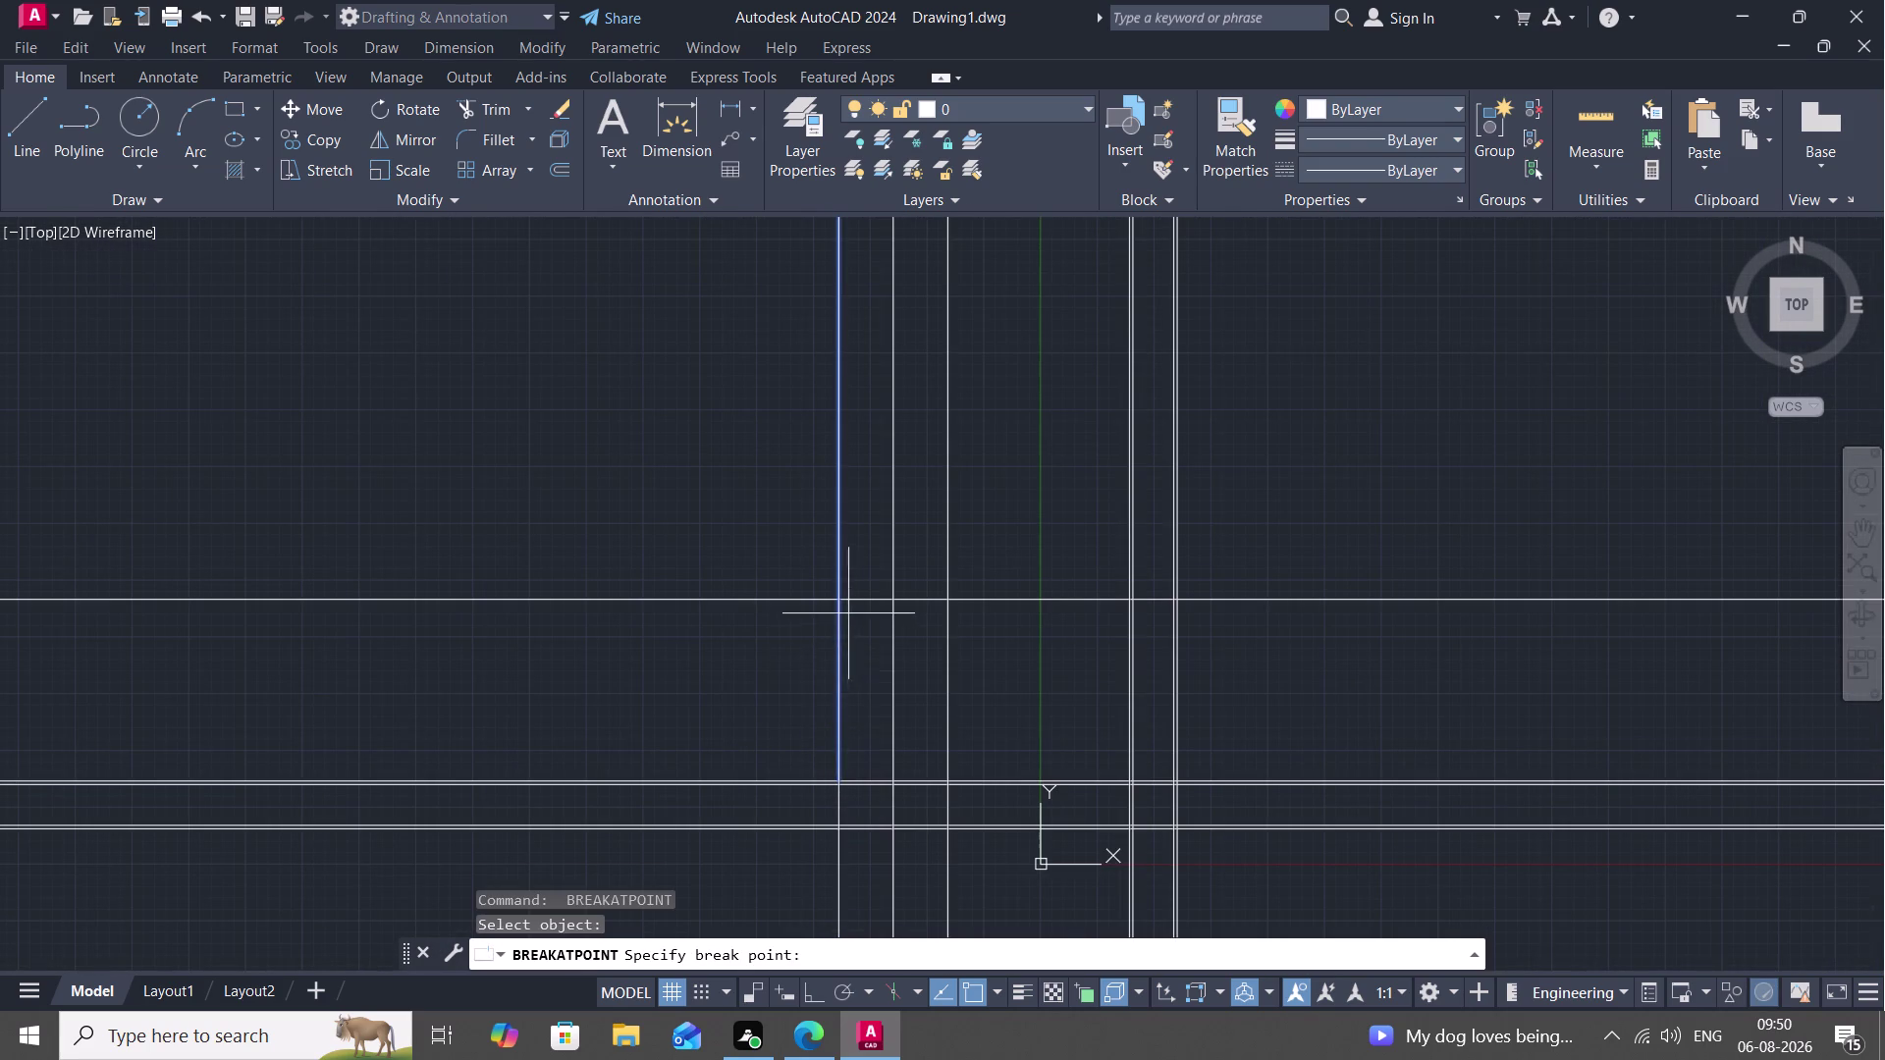
scroll(up, 3)
click(859, 593)
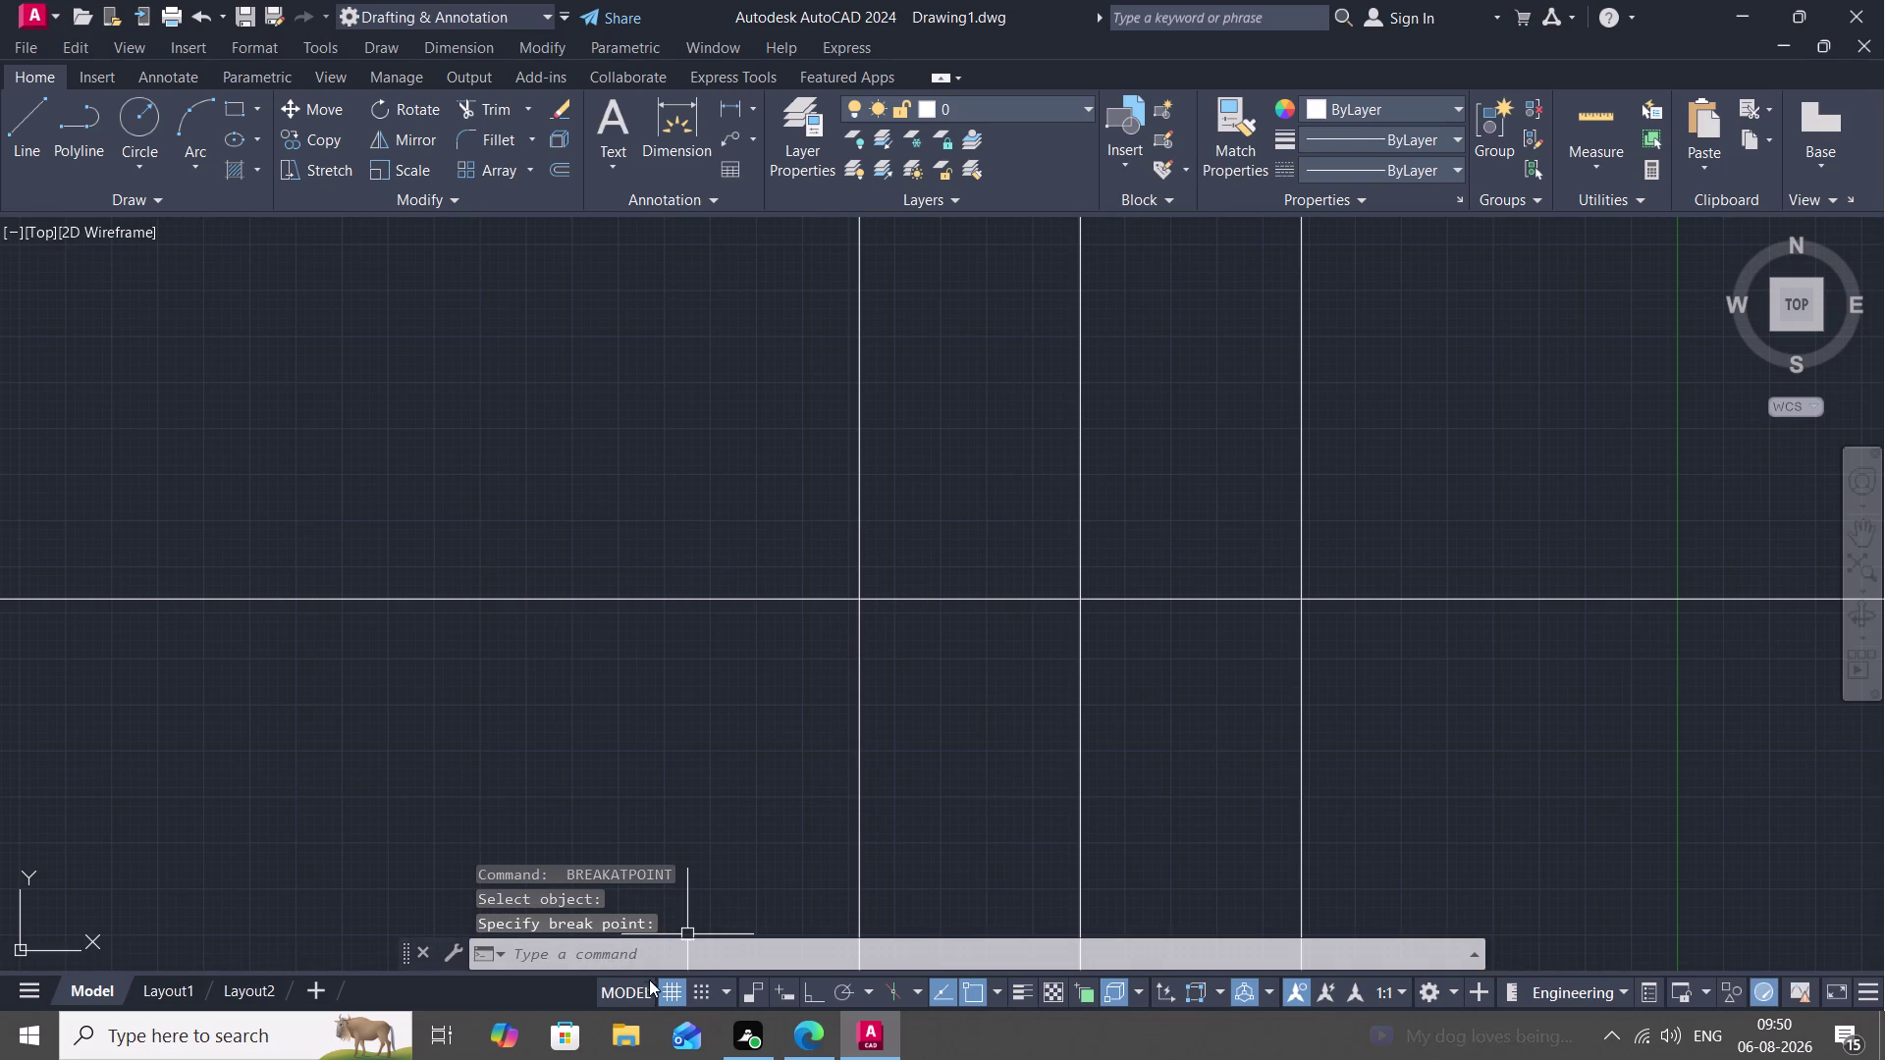